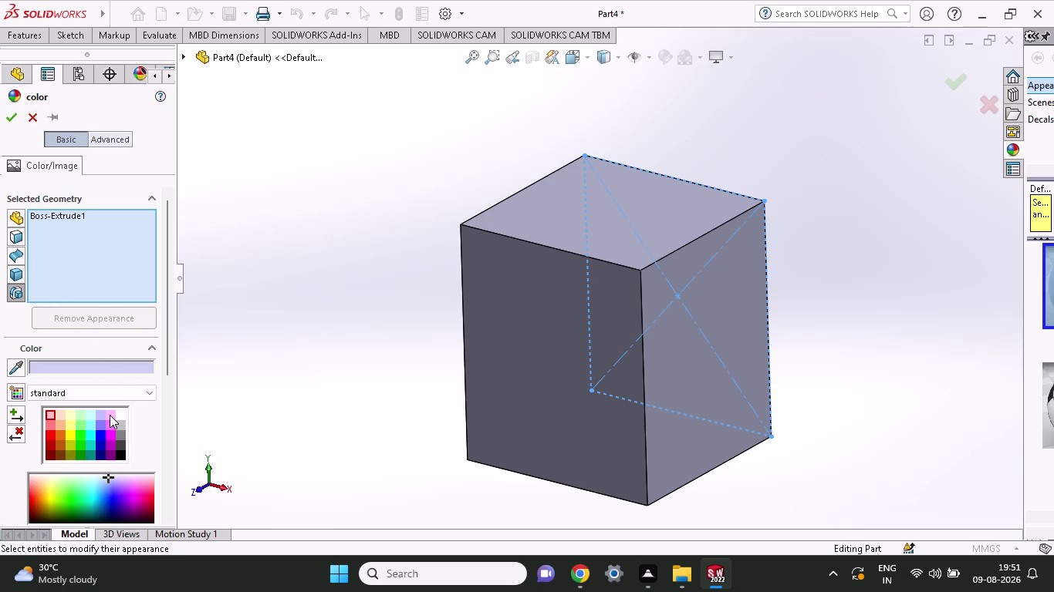
Keep the standard palette and try red, dark green, navy, maroon and violet on the block.
click(60, 391)
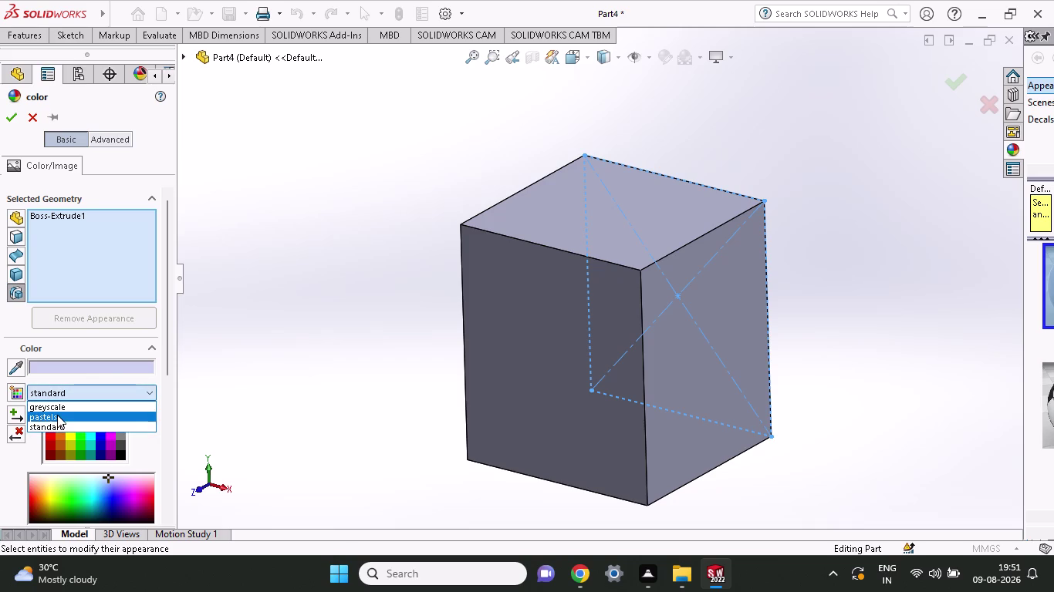
click(6, 469)
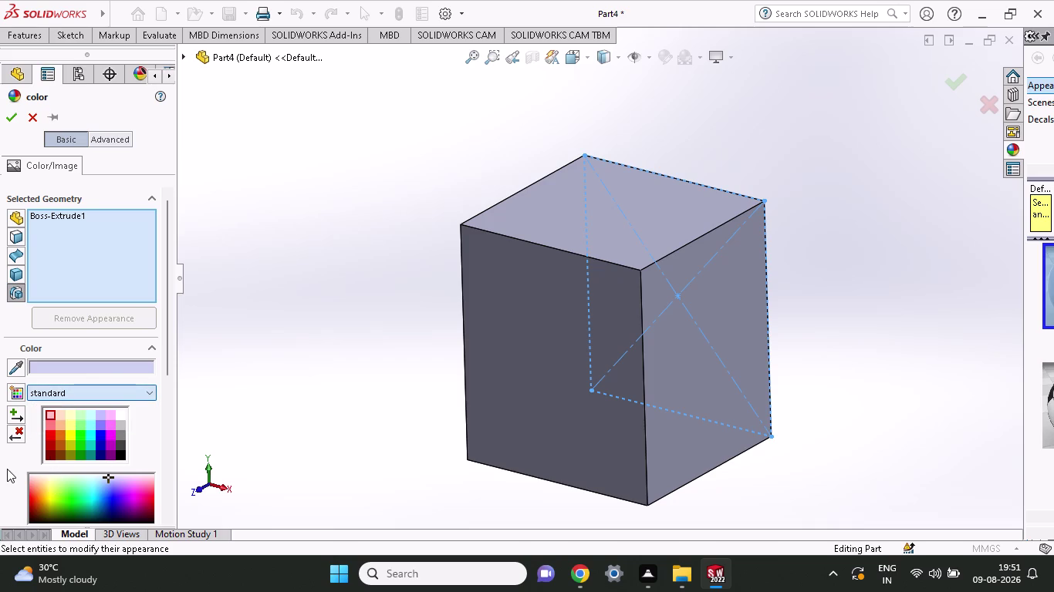
click(48, 436)
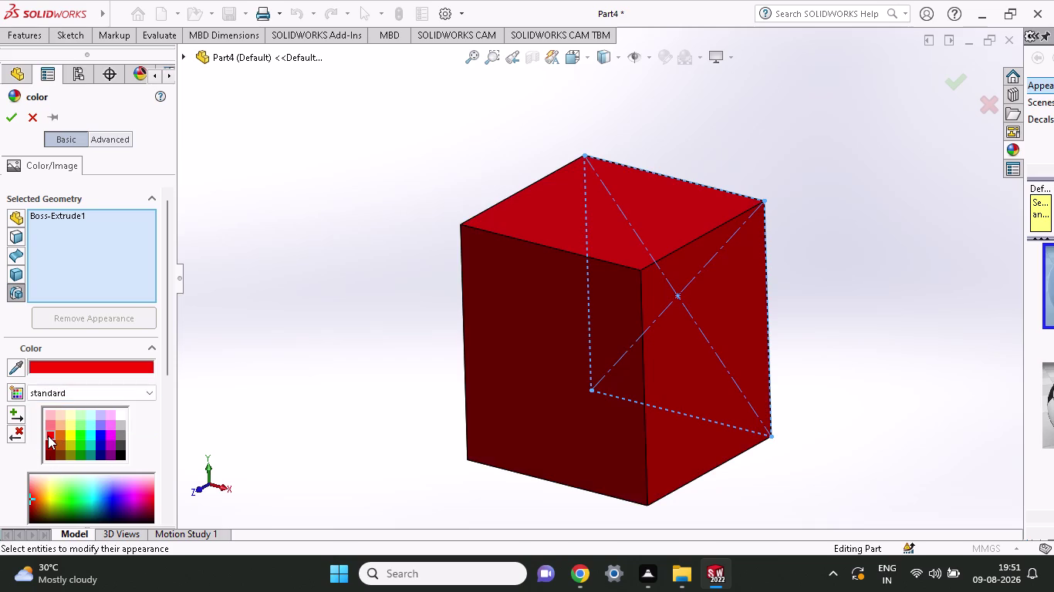
click(59, 517)
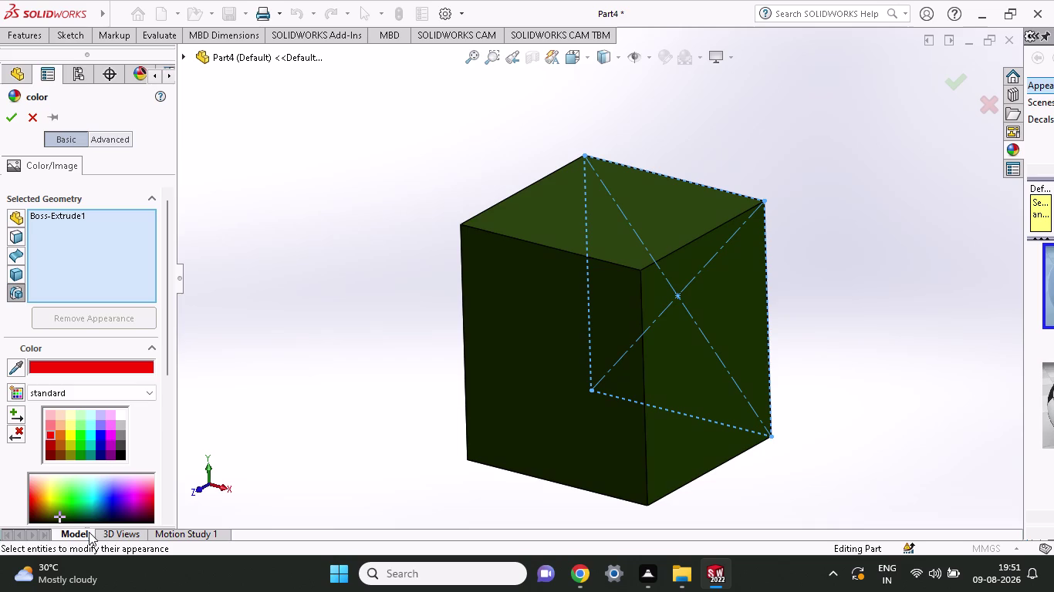
click(91, 517)
click(109, 520)
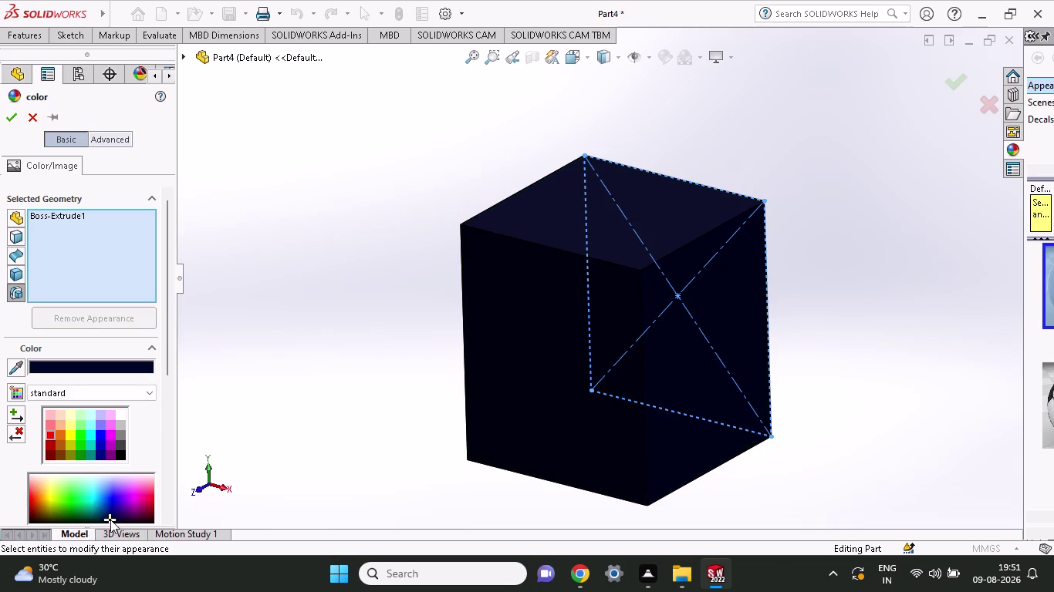
click(141, 517)
click(156, 518)
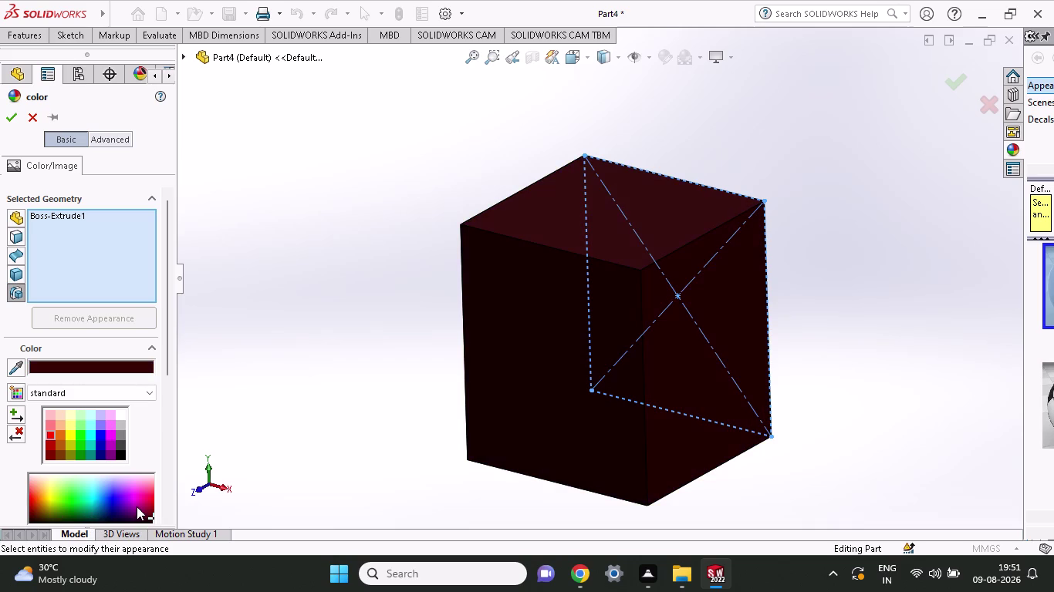
click(137, 507)
click(132, 496)
click(132, 481)
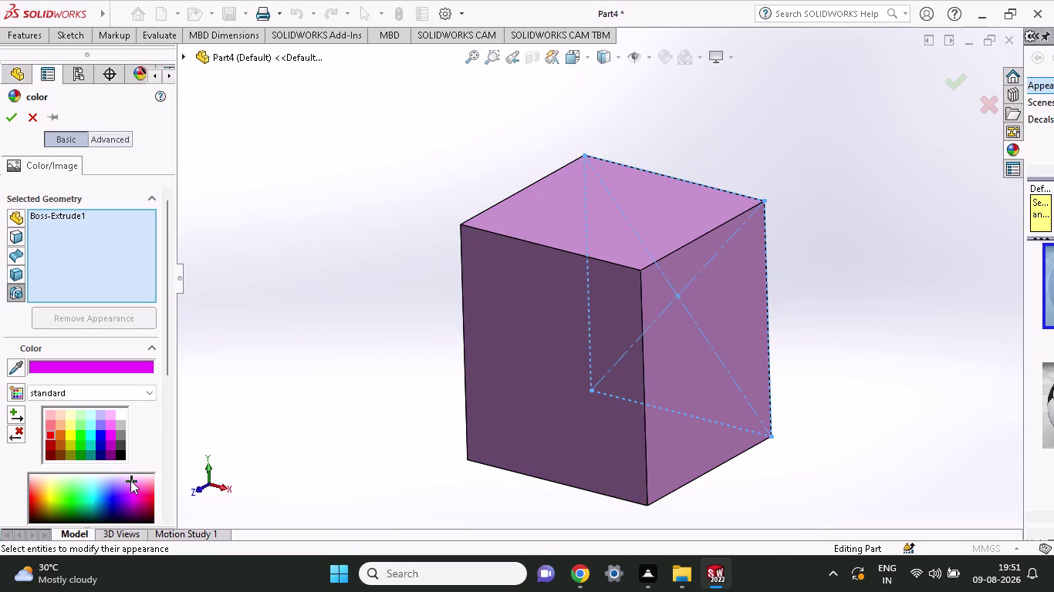
Try bright green, olive yellow, gold, orange and pale pink on the block.
click(90, 489)
click(88, 500)
click(62, 501)
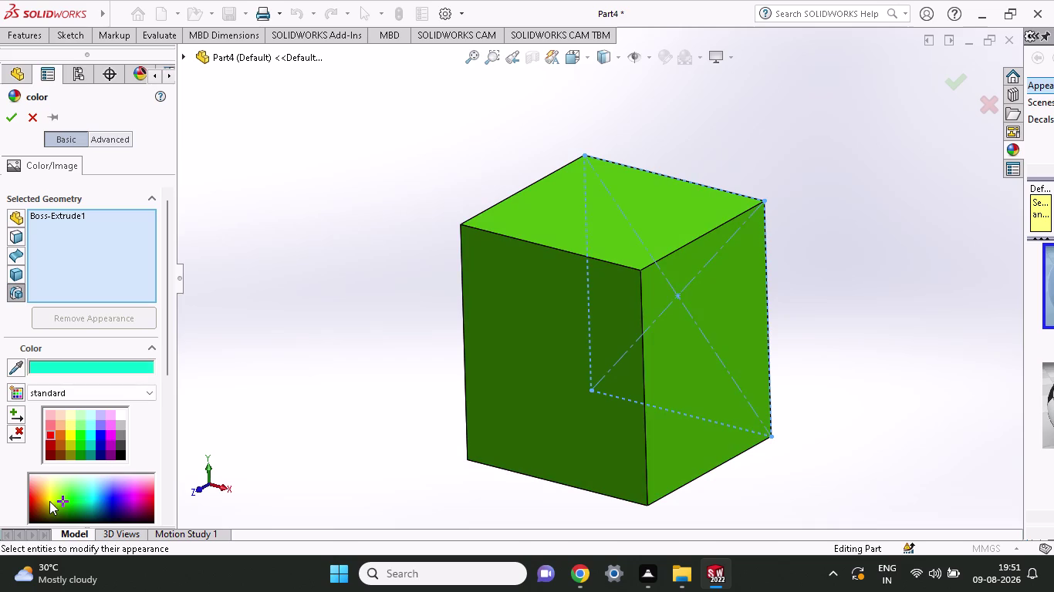
click(50, 501)
click(48, 513)
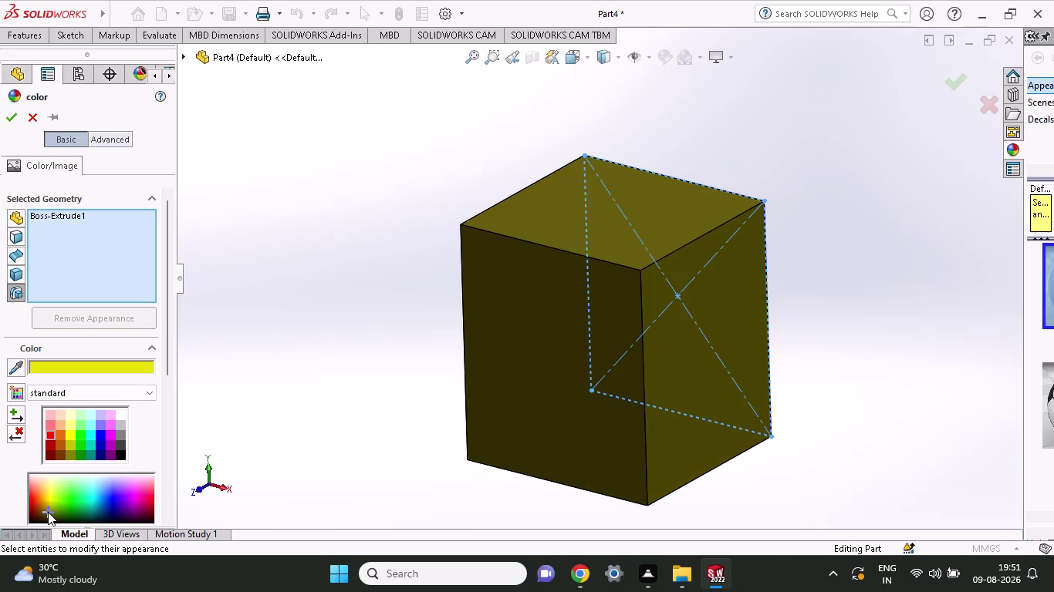
click(44, 500)
click(44, 495)
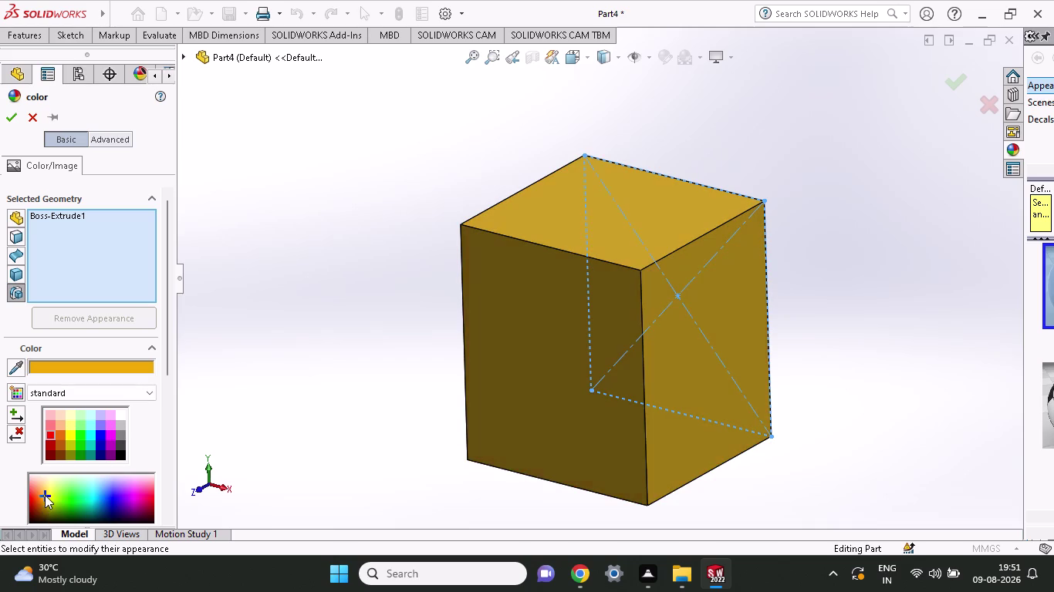
click(37, 495)
click(29, 484)
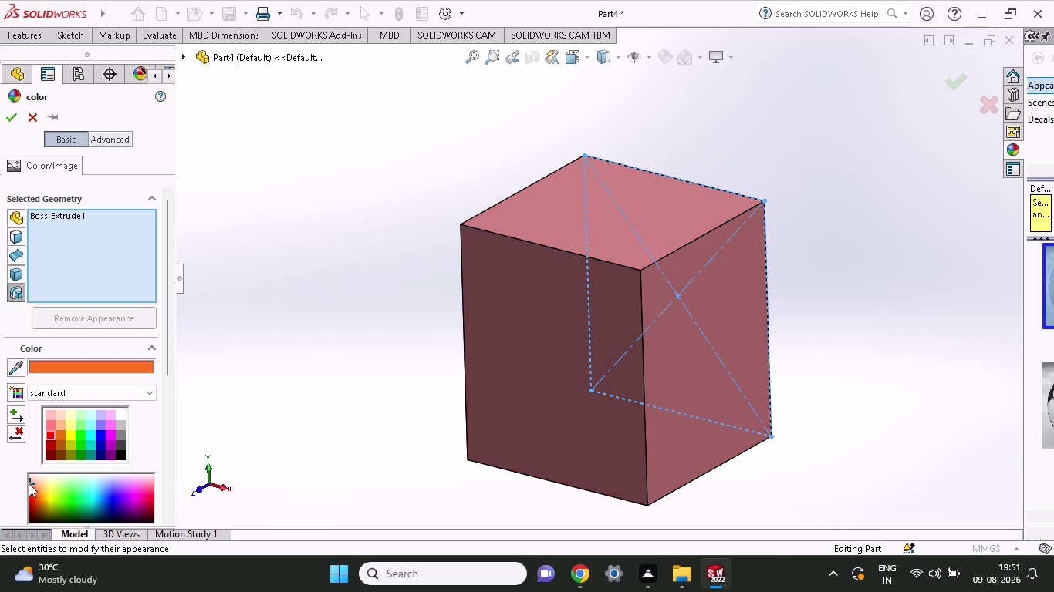
click(29, 474)
click(63, 478)
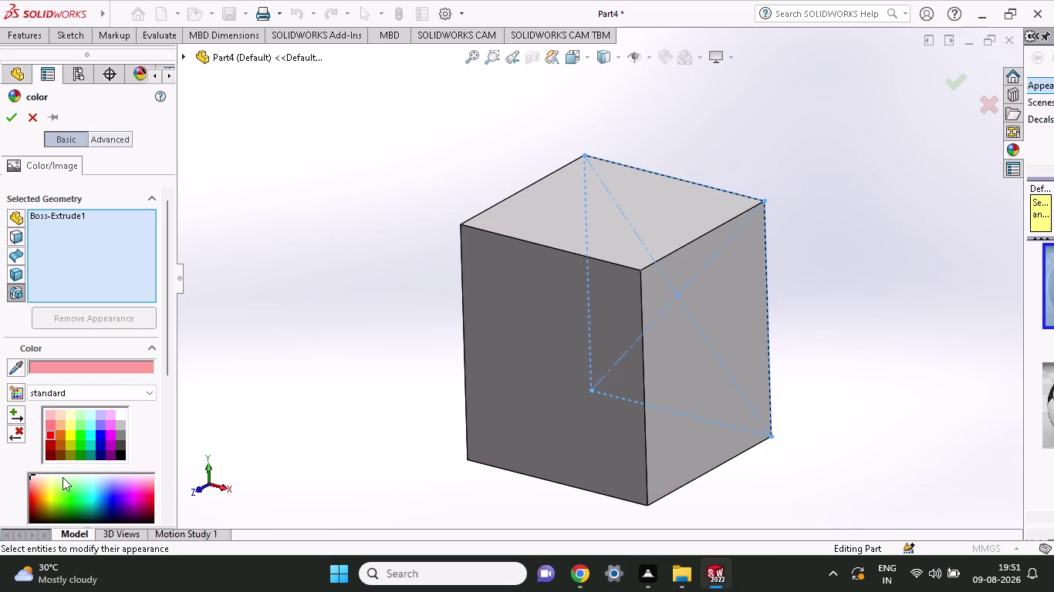
Try teal, blue-green, medium blue and deep blue, ending with magenta on the block.
click(73, 489)
click(87, 491)
click(87, 495)
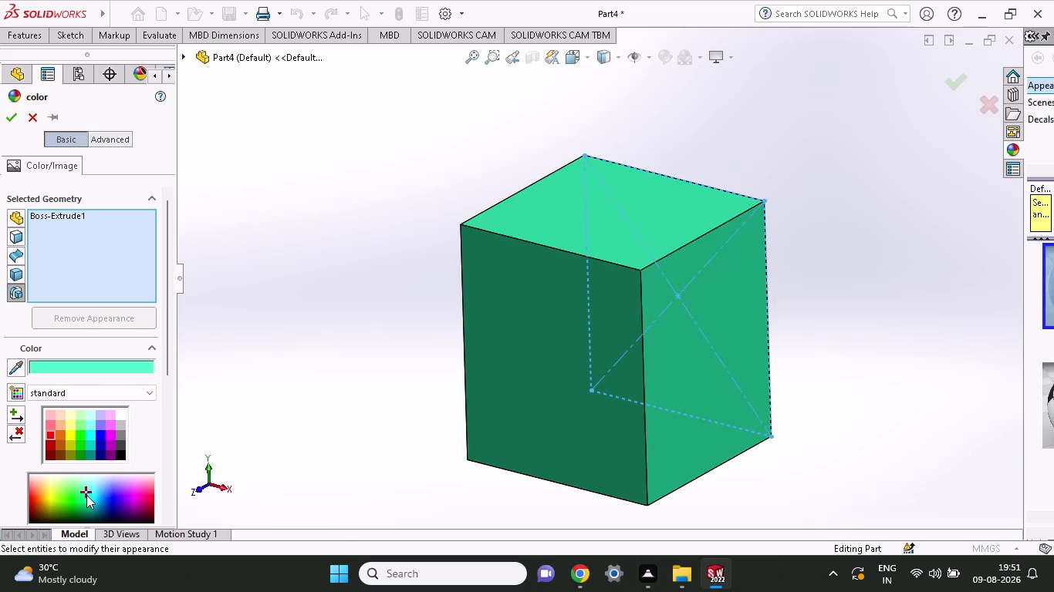
click(83, 500)
click(110, 504)
click(89, 491)
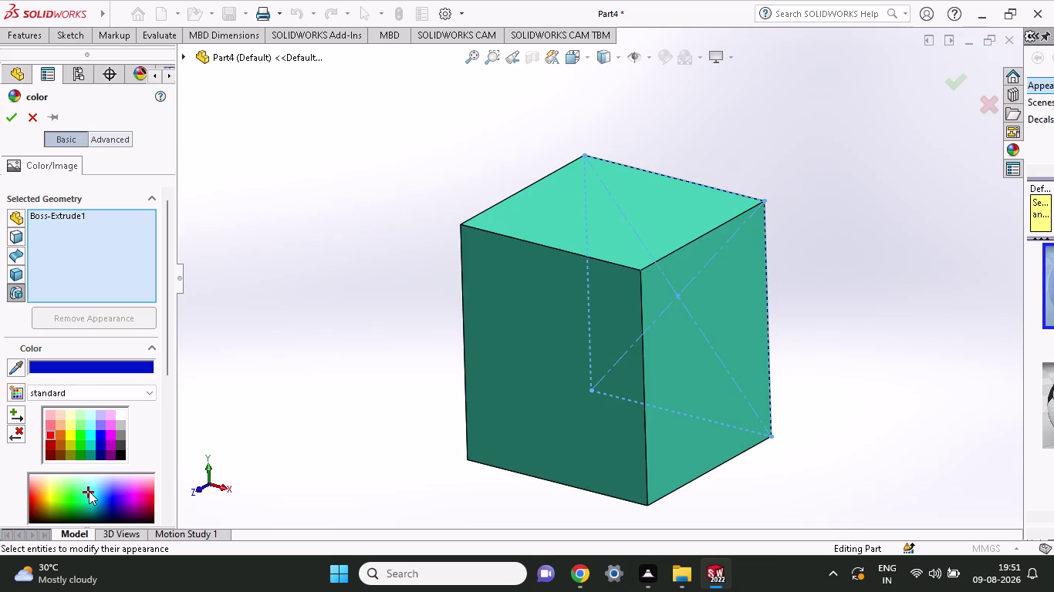
click(95, 494)
click(104, 497)
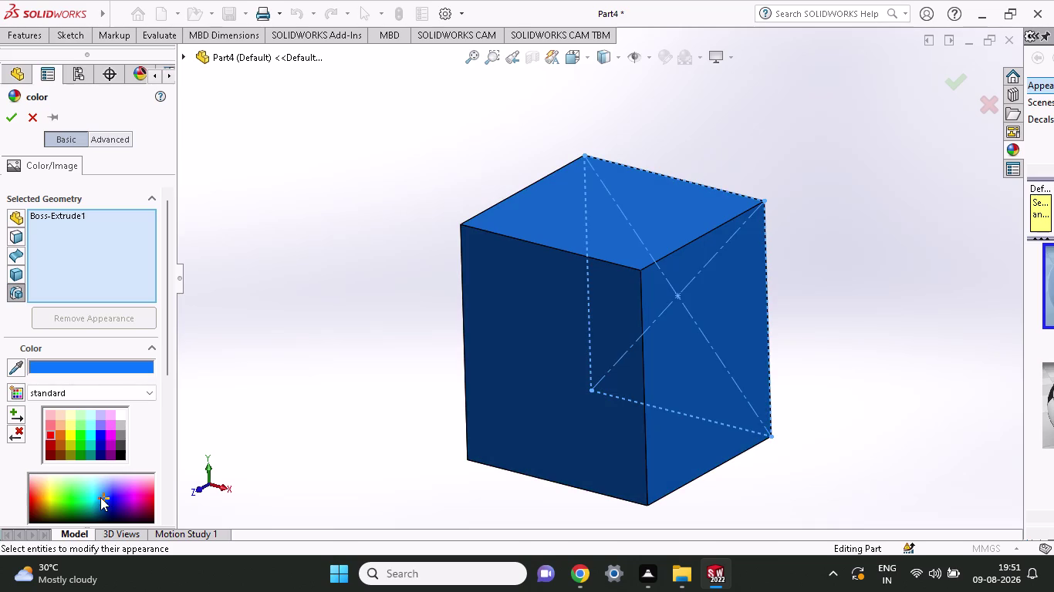
click(104, 498)
click(115, 498)
click(125, 499)
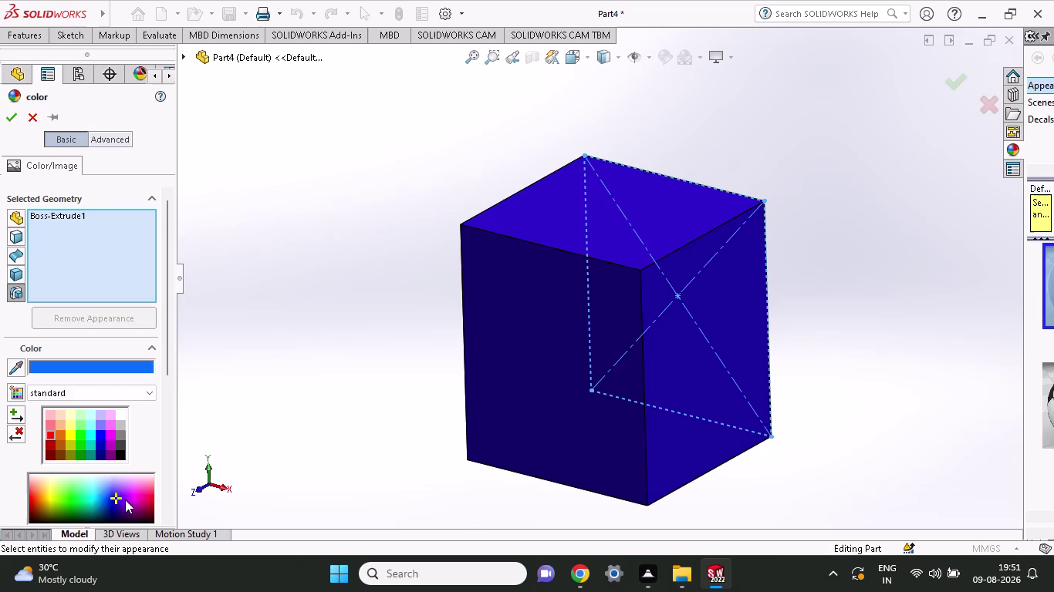
click(138, 499)
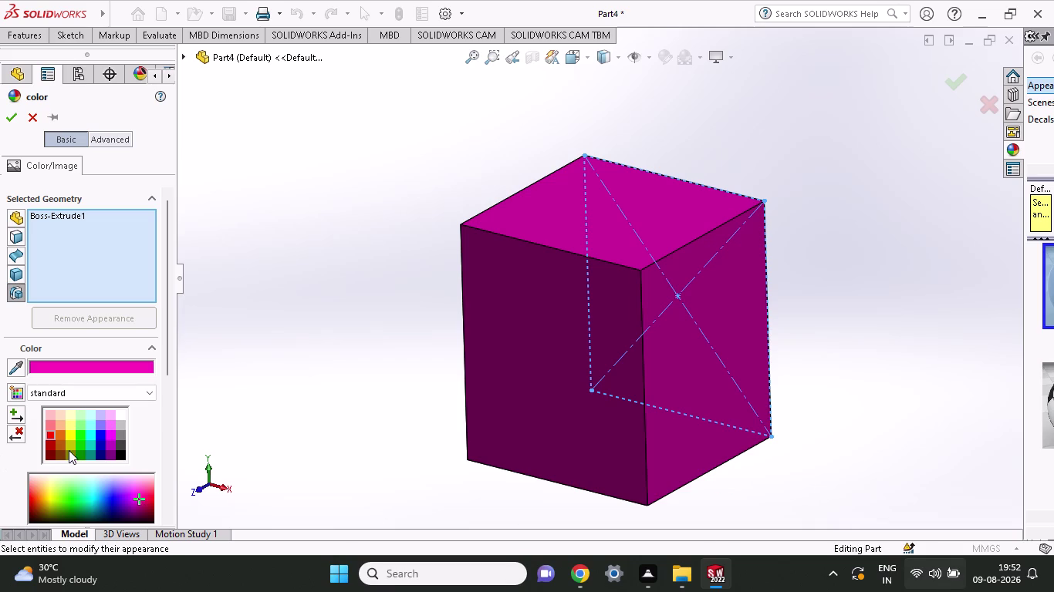
Try black, dark and light grey, blue, violet and purple on the block.
click(117, 453)
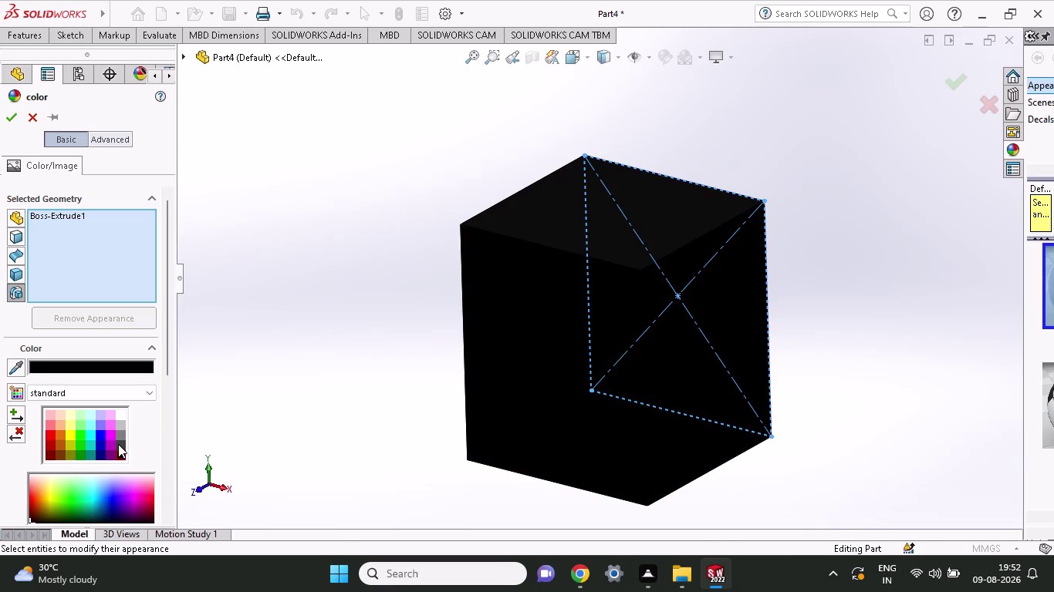
click(118, 444)
click(120, 432)
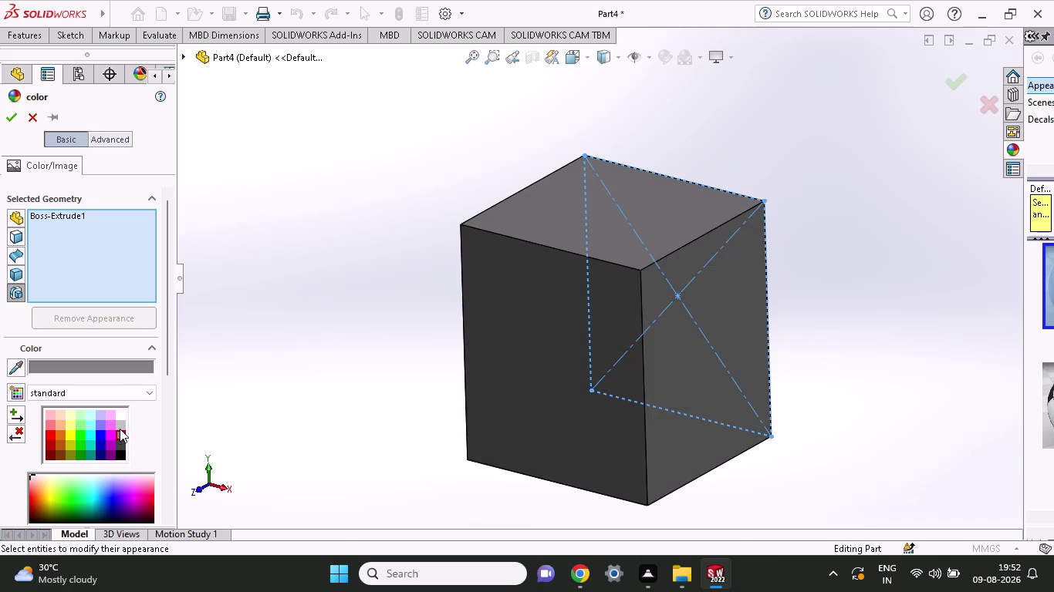
click(120, 428)
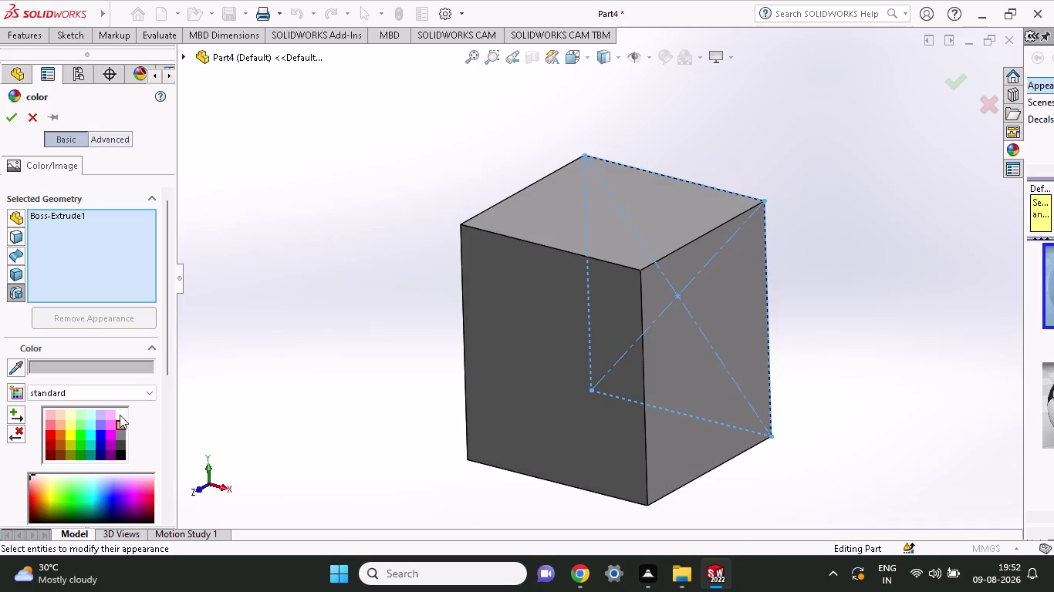
click(120, 415)
click(105, 438)
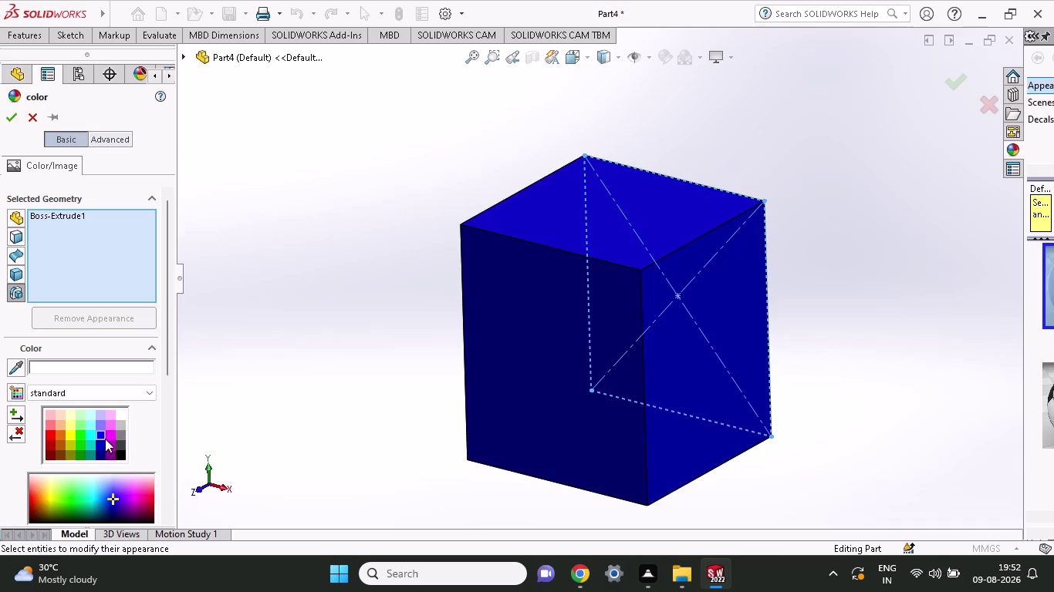
click(107, 437)
click(108, 429)
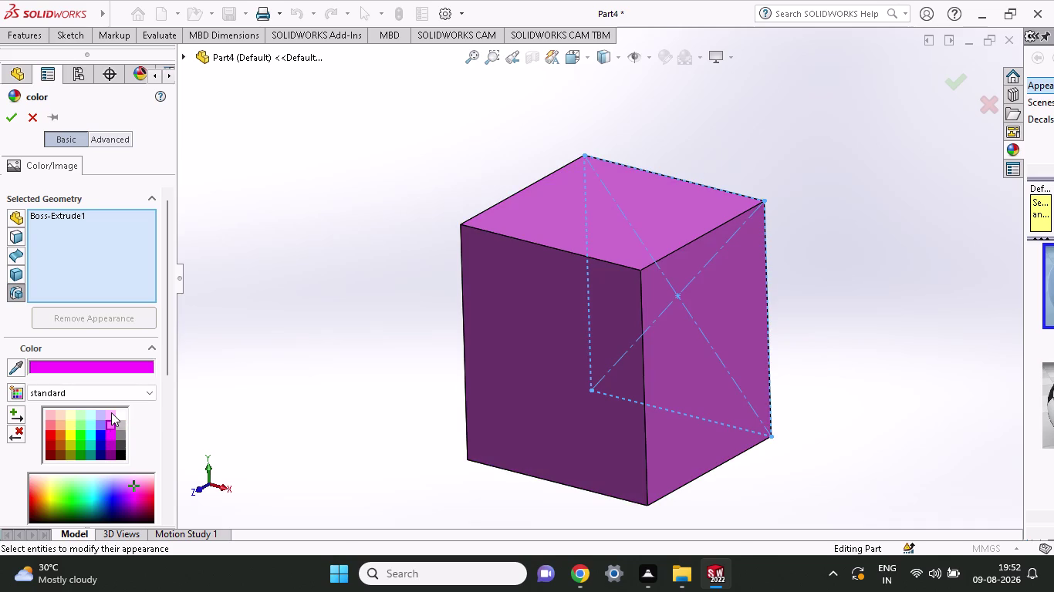
click(111, 412)
click(113, 454)
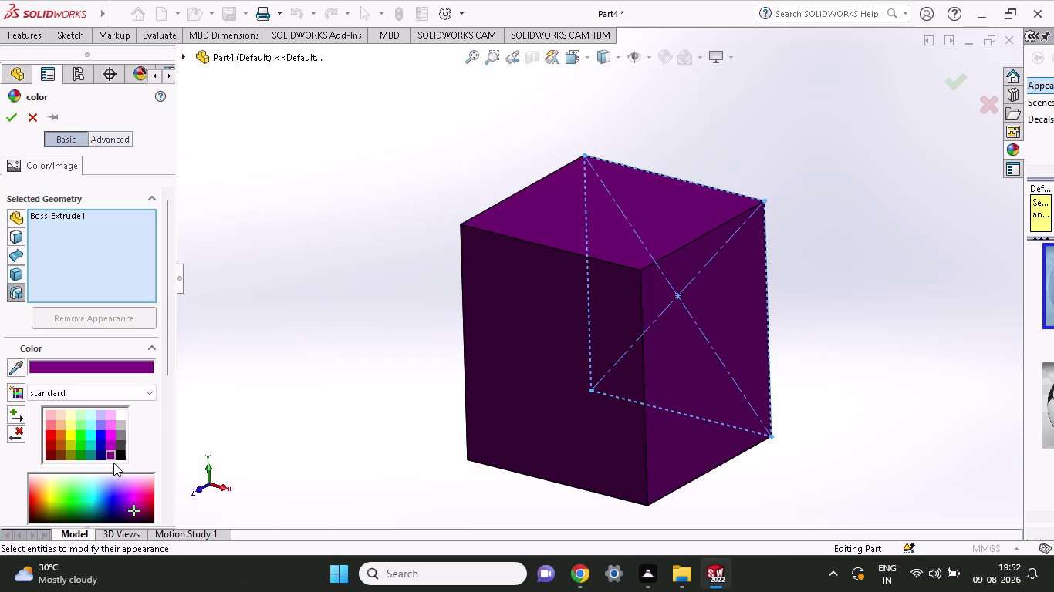
Try teal, olive, yellow-green, pale yellow, orange-brown and brown on the block.
click(94, 456)
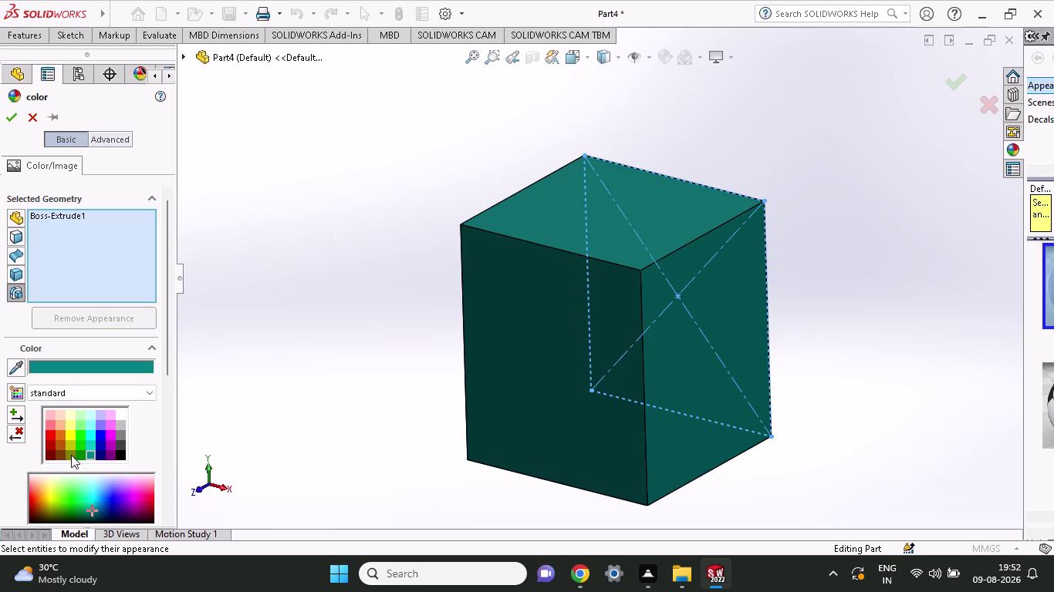
click(71, 456)
click(69, 444)
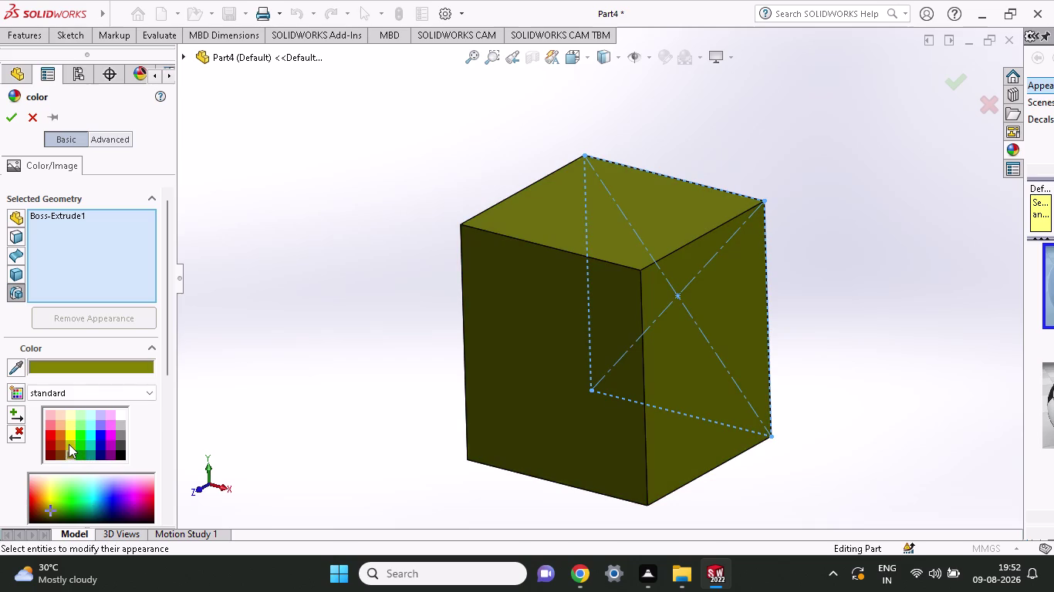
click(69, 440)
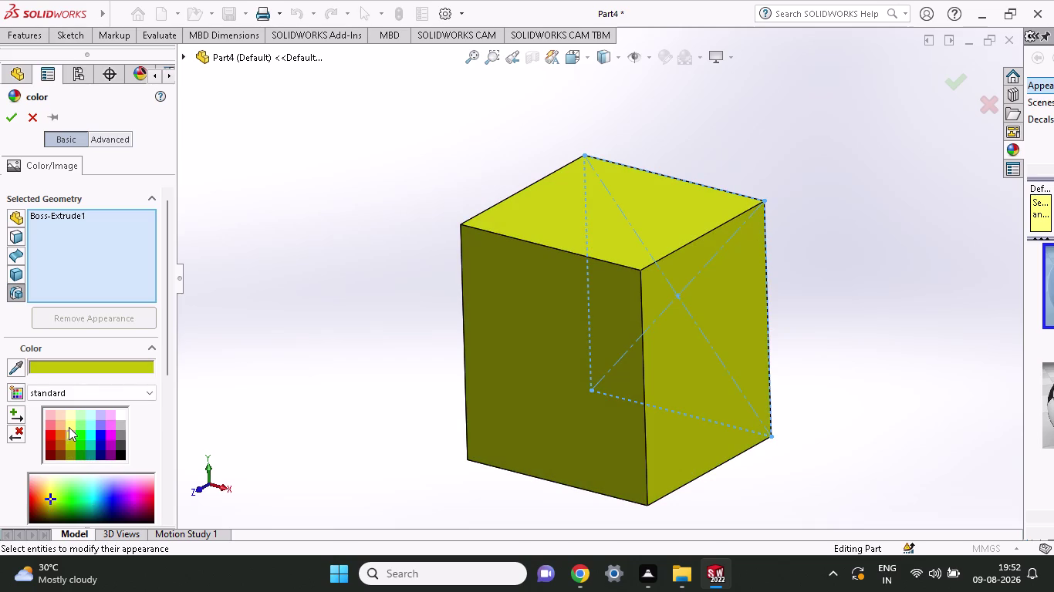
click(69, 427)
click(68, 416)
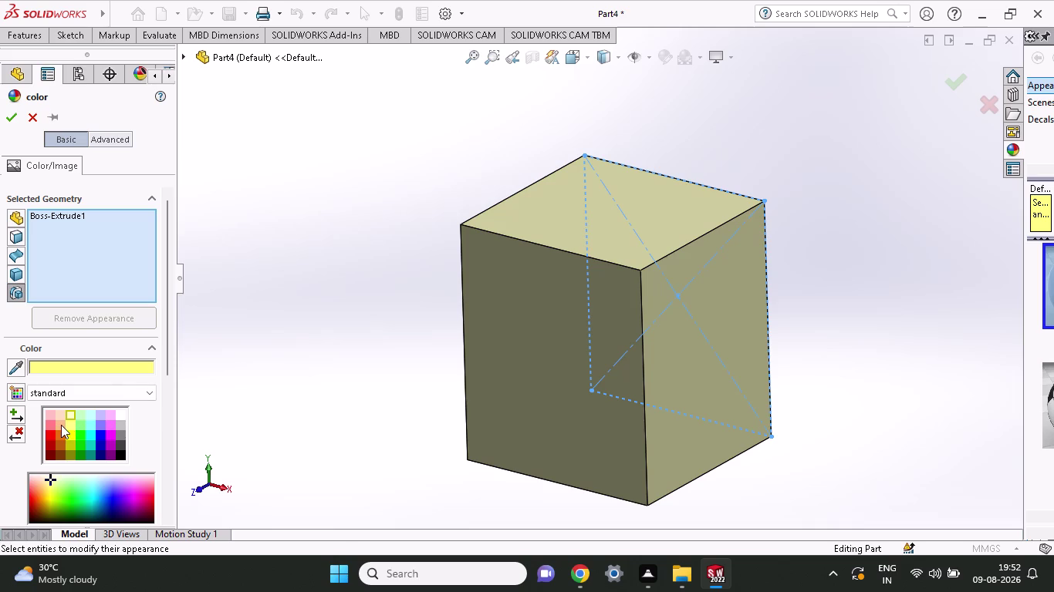
click(61, 425)
click(61, 432)
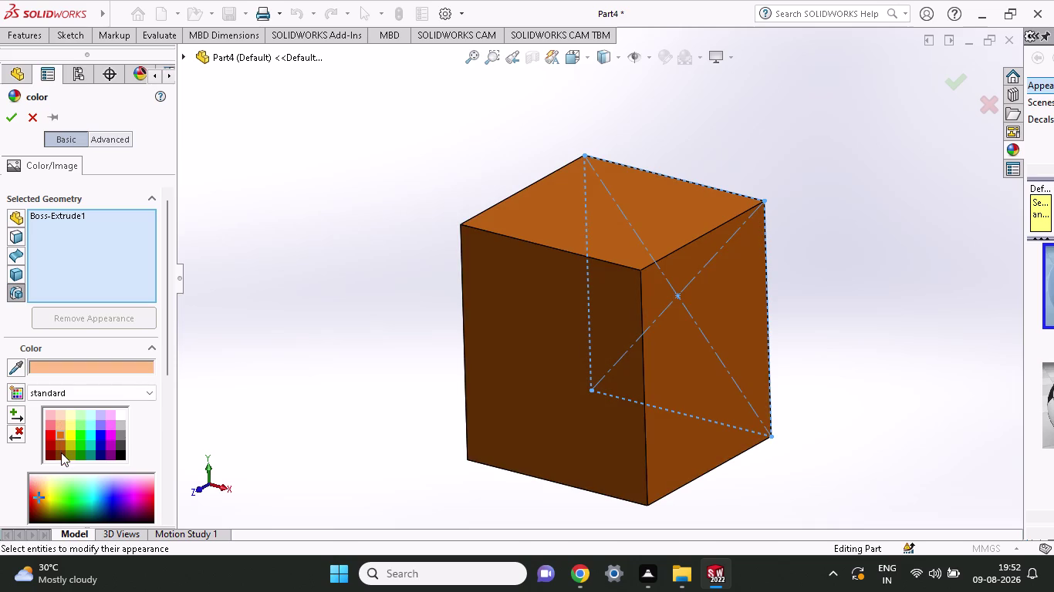
click(61, 453)
click(61, 448)
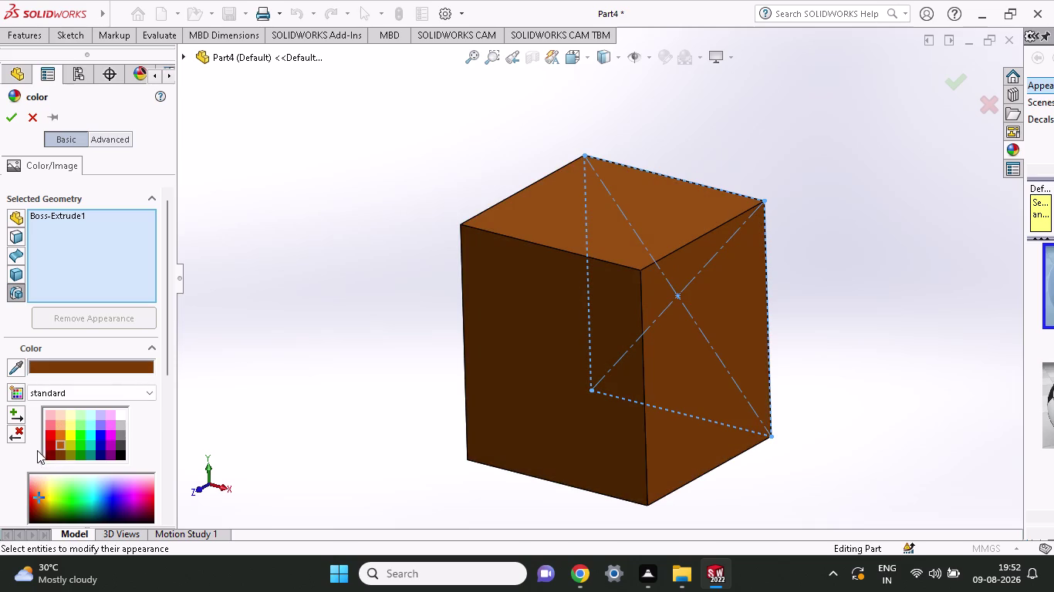
Compare dark red, then settle on bright red and confirm the colour.
click(47, 452)
click(47, 443)
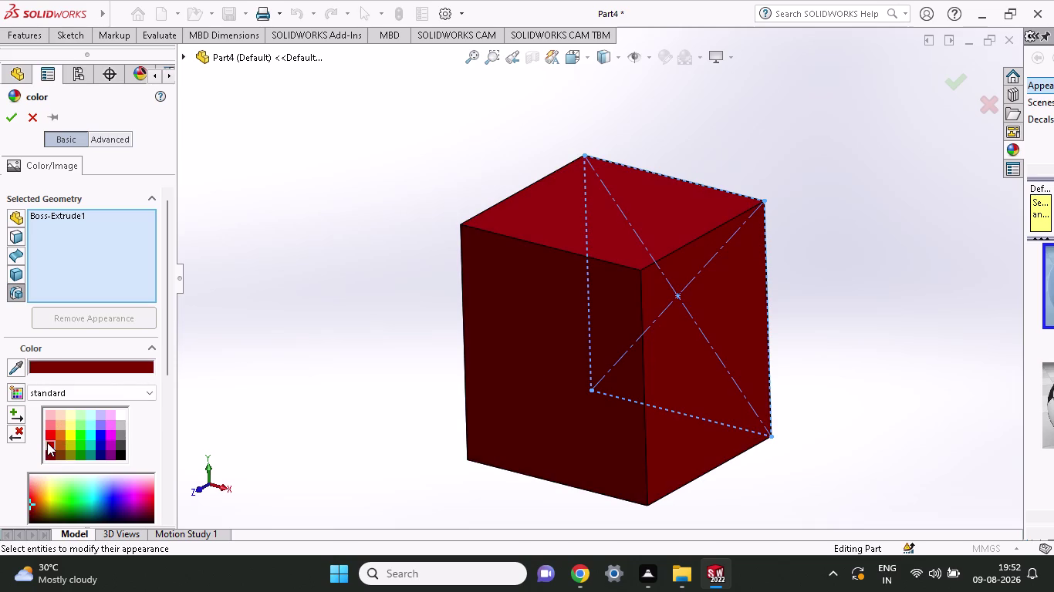
click(47, 438)
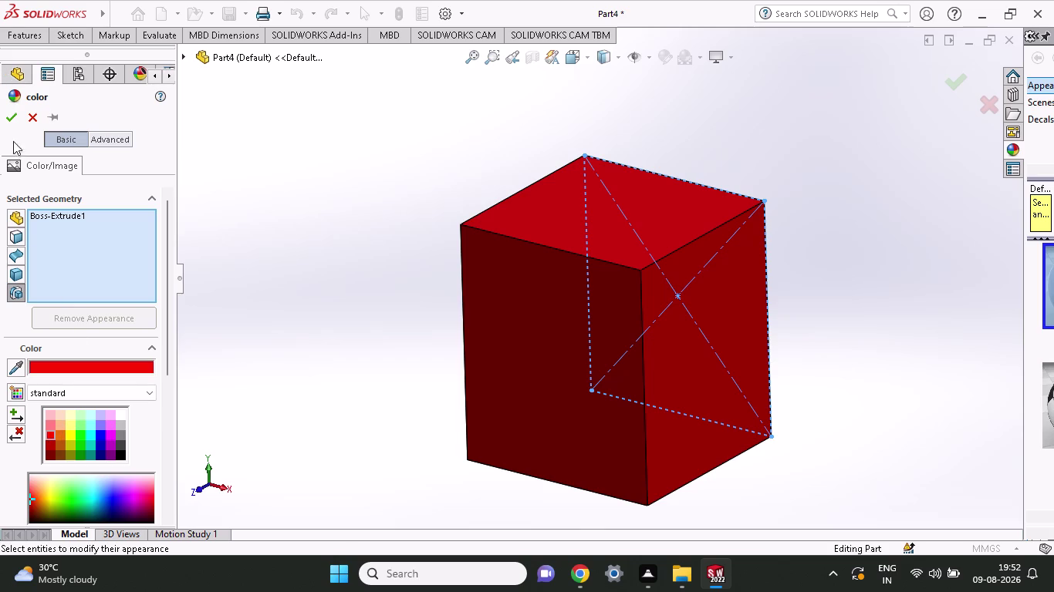
click(7, 118)
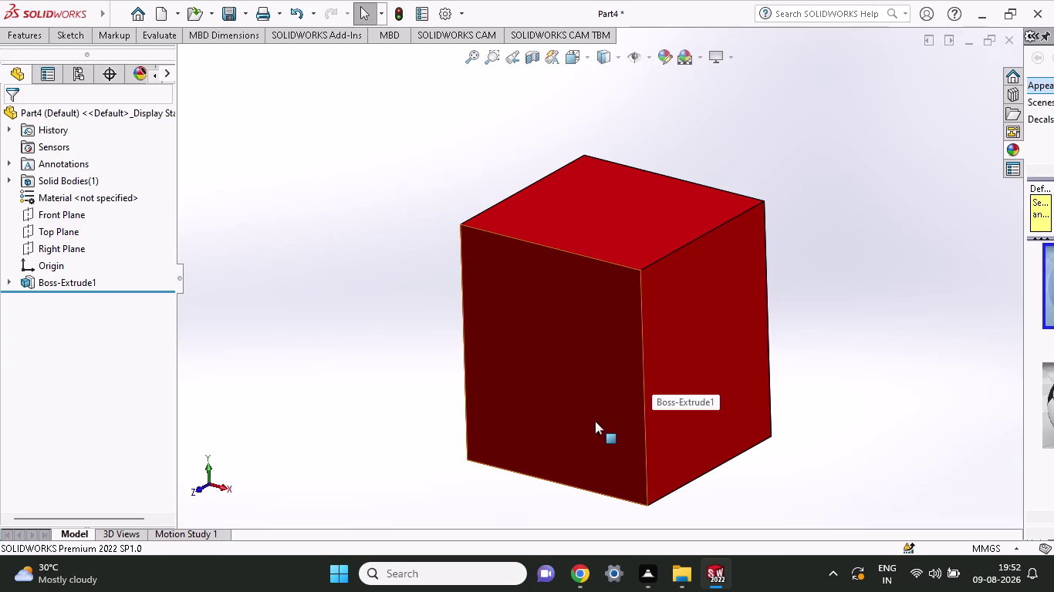
Open Sketch2 on Boss-Extrude1's front face, viewed normal to the face.
click(589, 380)
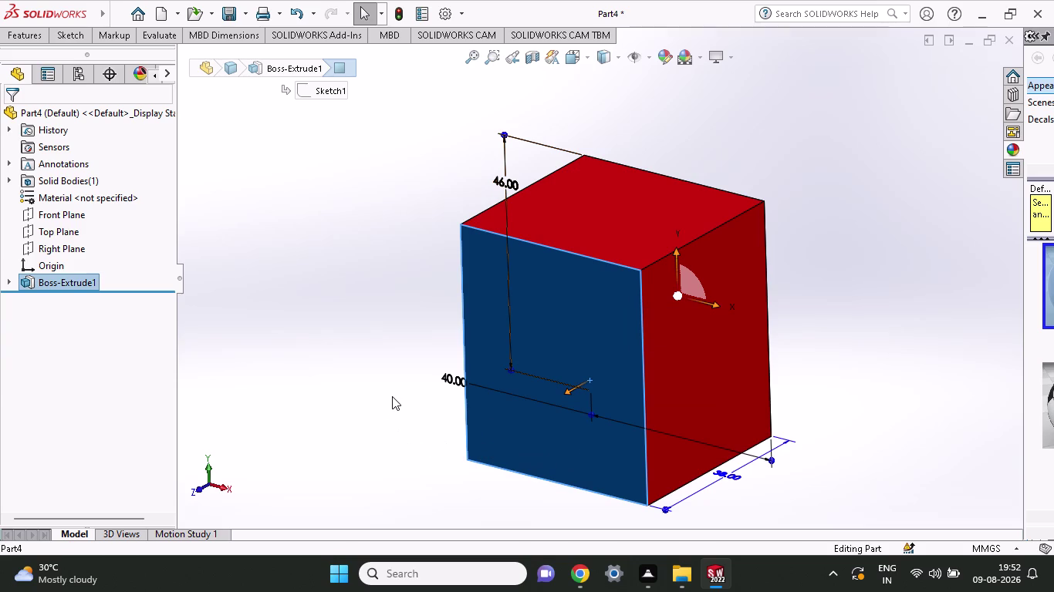
right_click(571, 314)
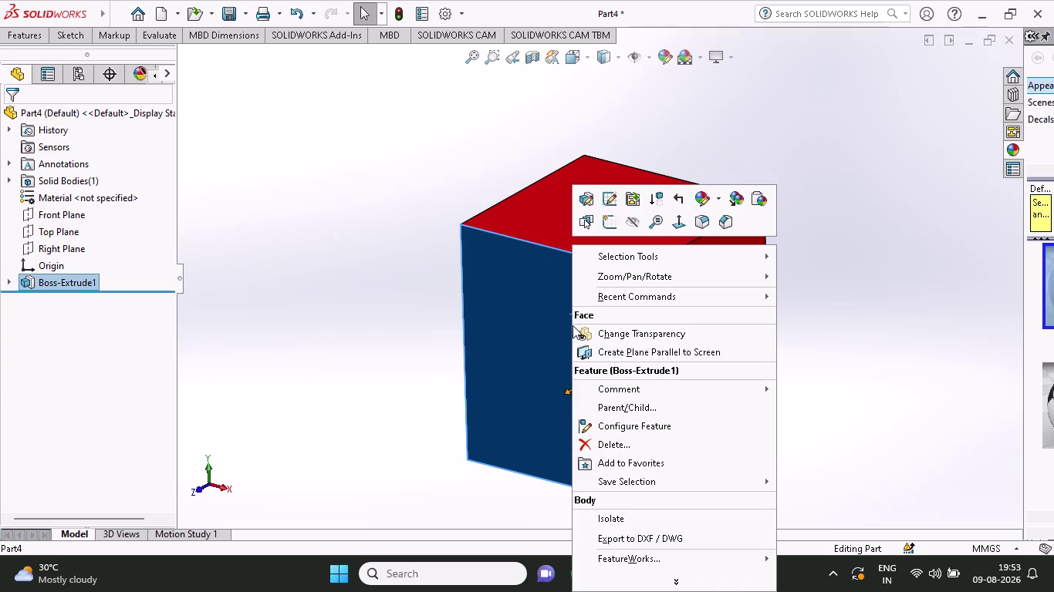
click(604, 224)
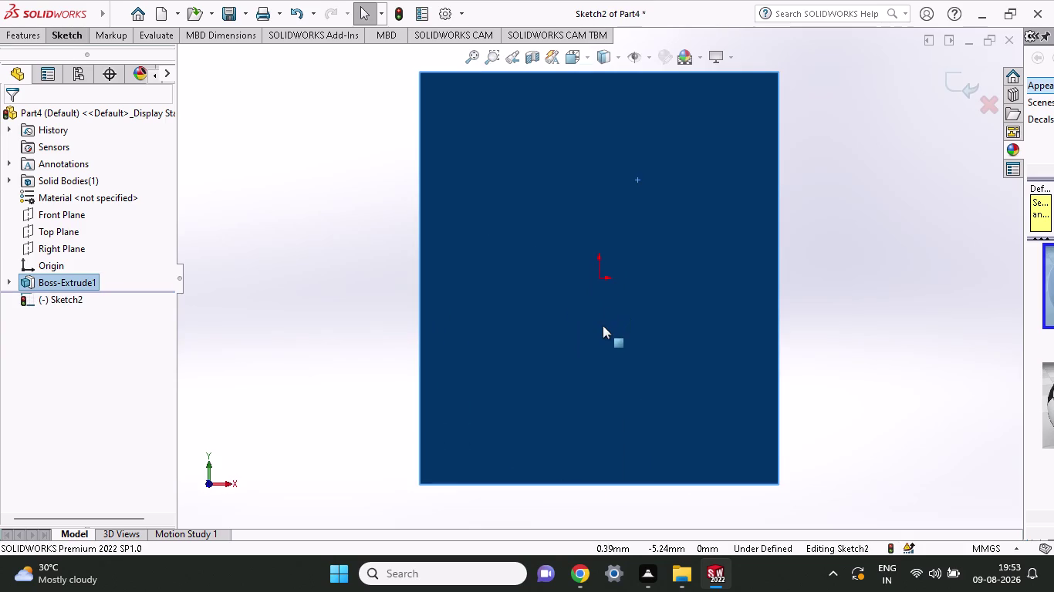
Activate the Line tool from the Sketch tab for Sketch2.
scroll(up, 3)
scroll(down, 3)
scroll(up, 3)
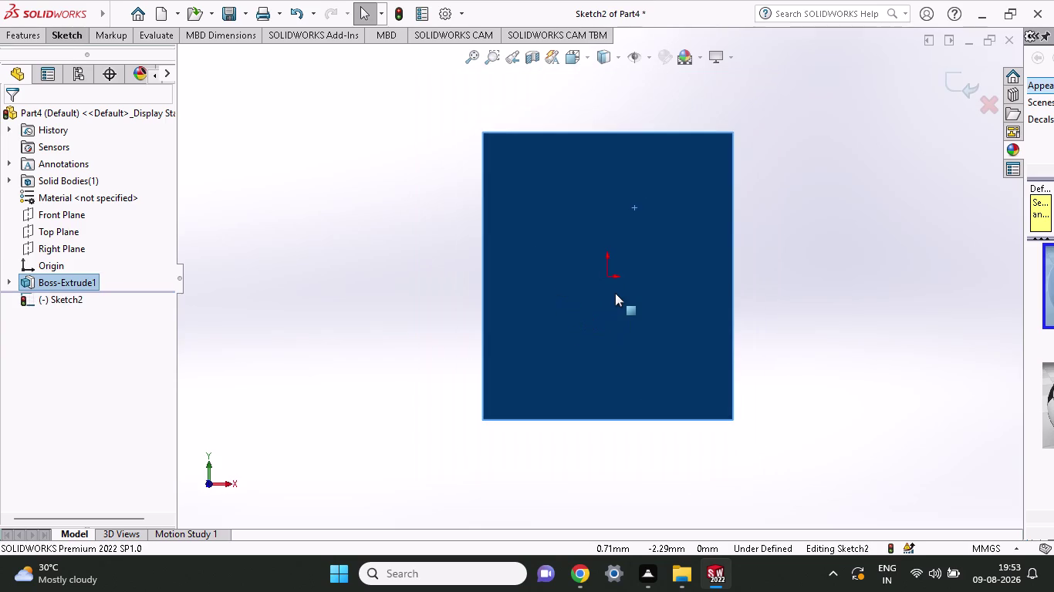
scroll(down, 3)
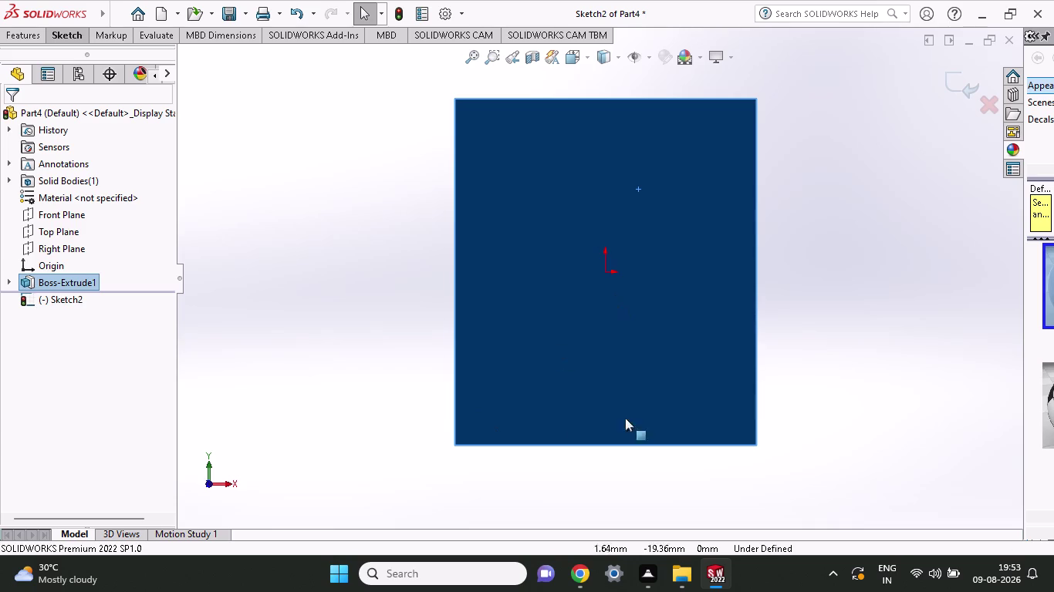
click(72, 31)
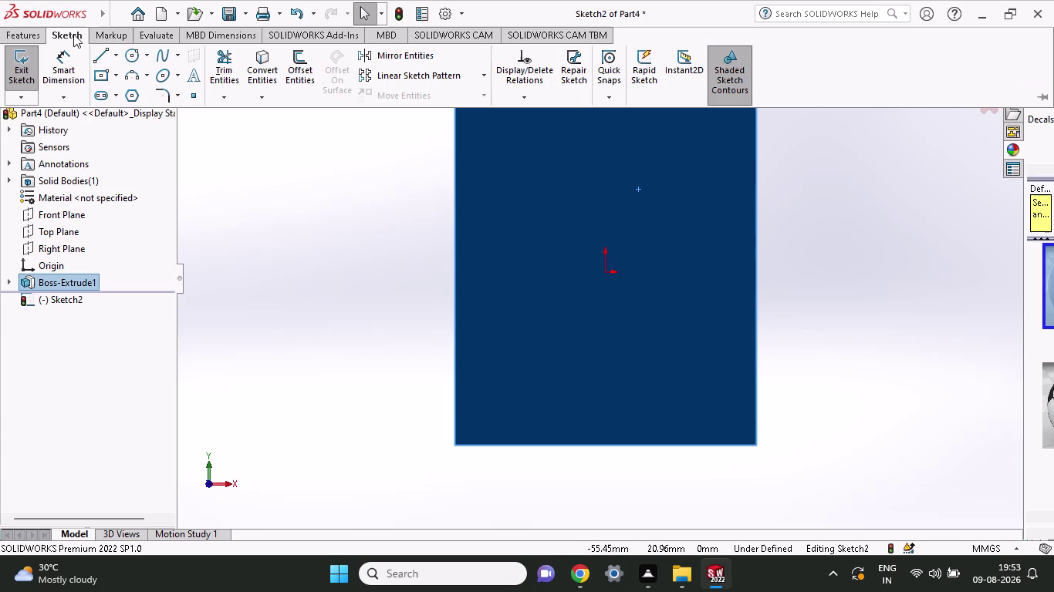
click(103, 57)
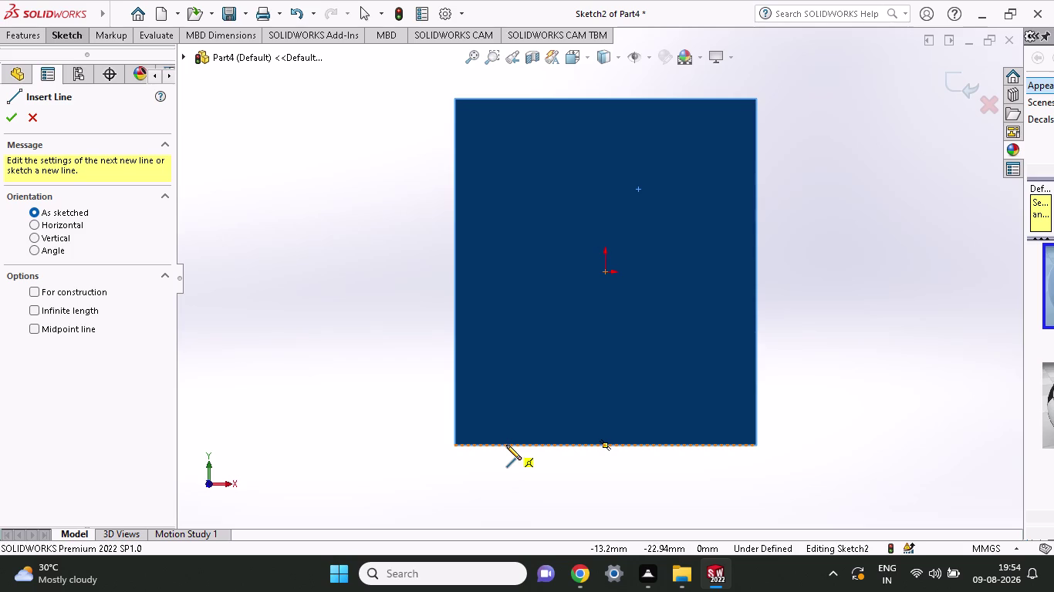
Draw line segments along the face's bottom edge, marking two points.
click(506, 445)
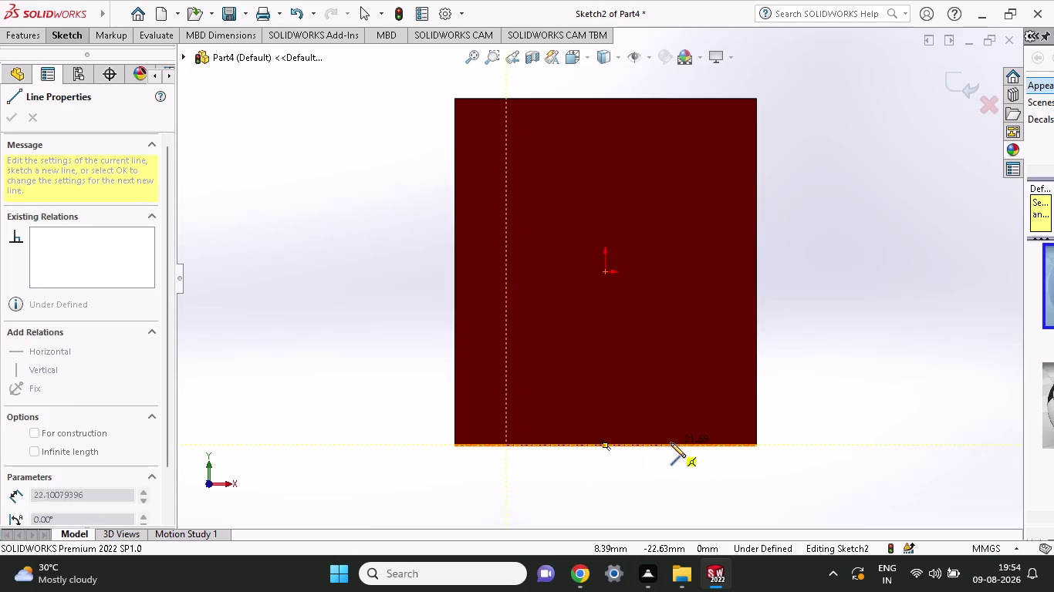
click(698, 445)
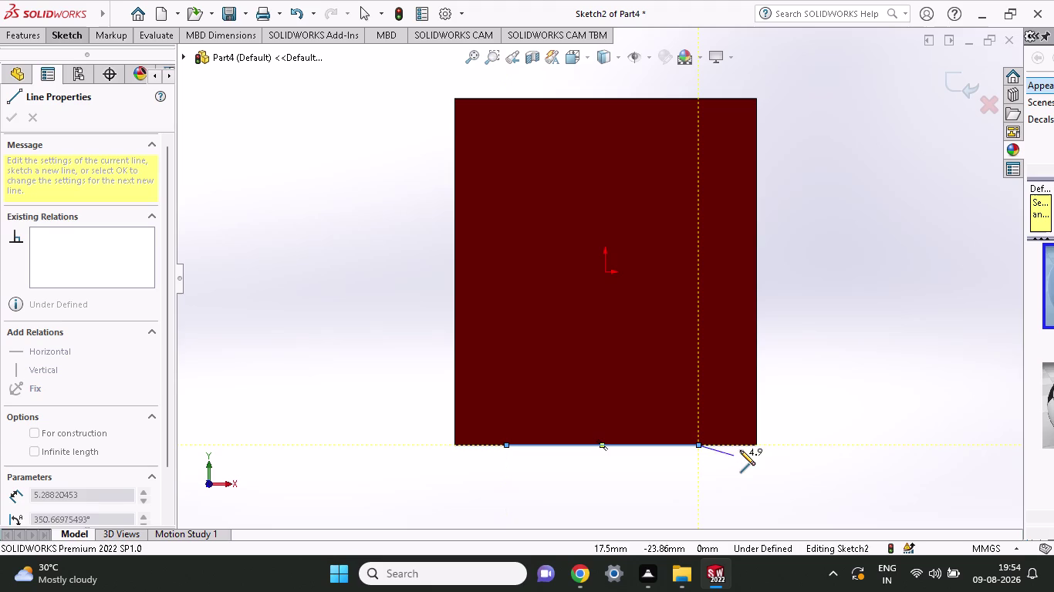
click(756, 444)
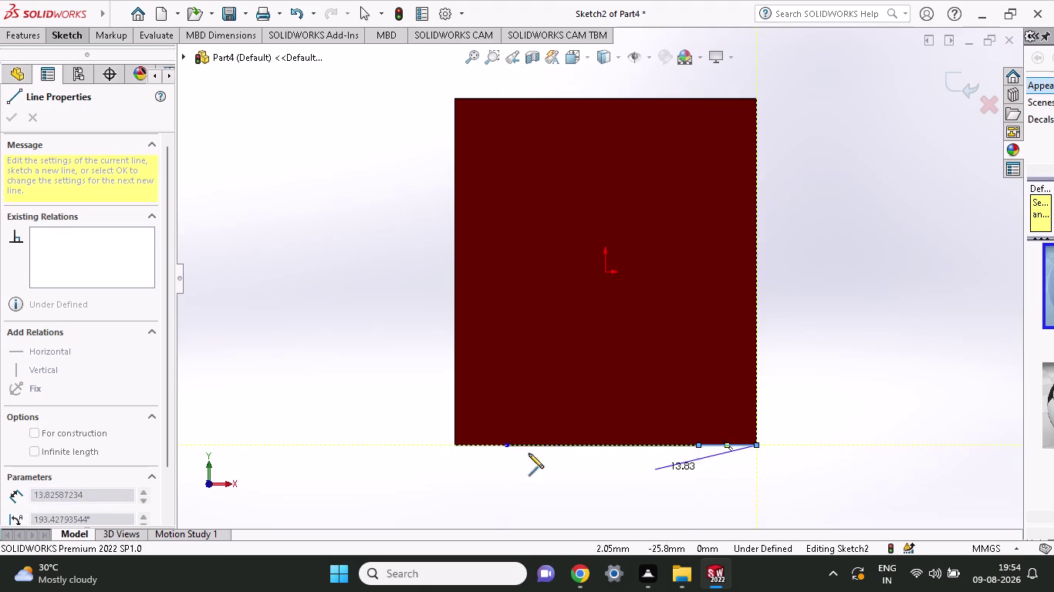
click(74, 26)
click(73, 38)
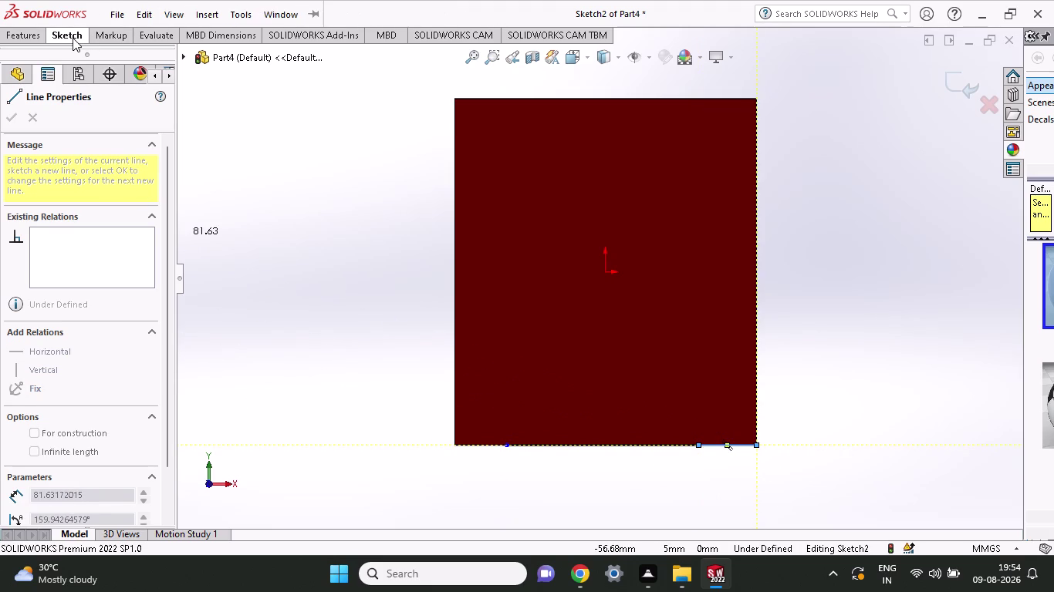
click(71, 74)
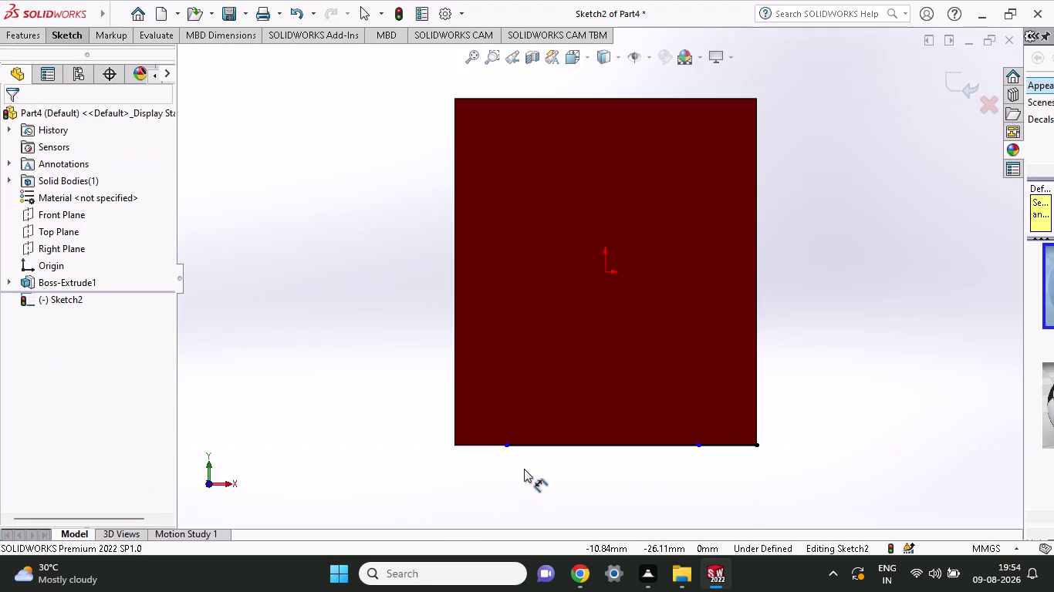
Dimension the left corner to the first point, entering 40-24, then changing it to 8 mm.
click(453, 446)
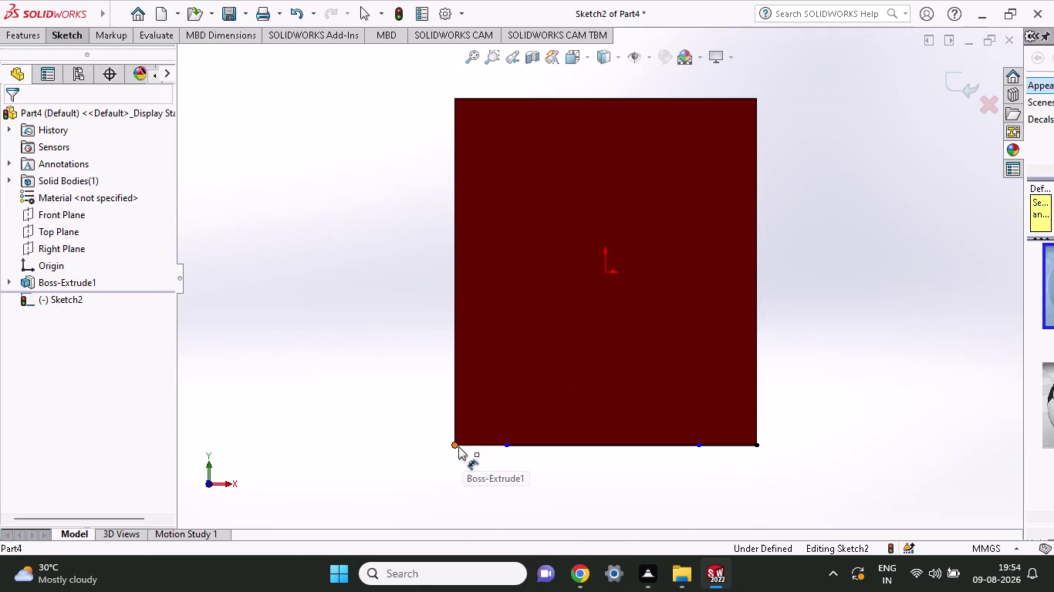
click(506, 447)
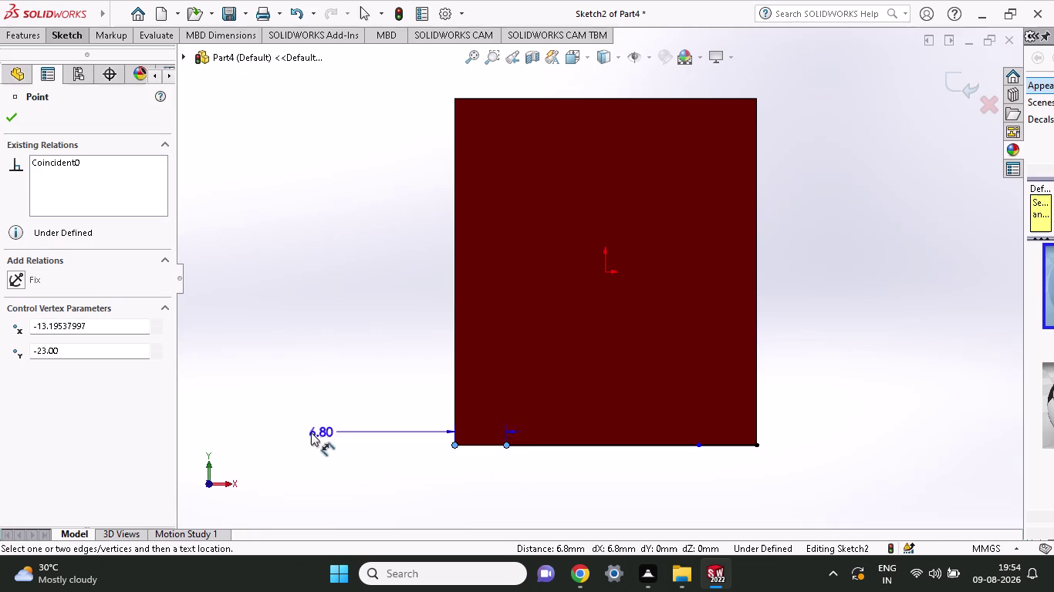
click(316, 478)
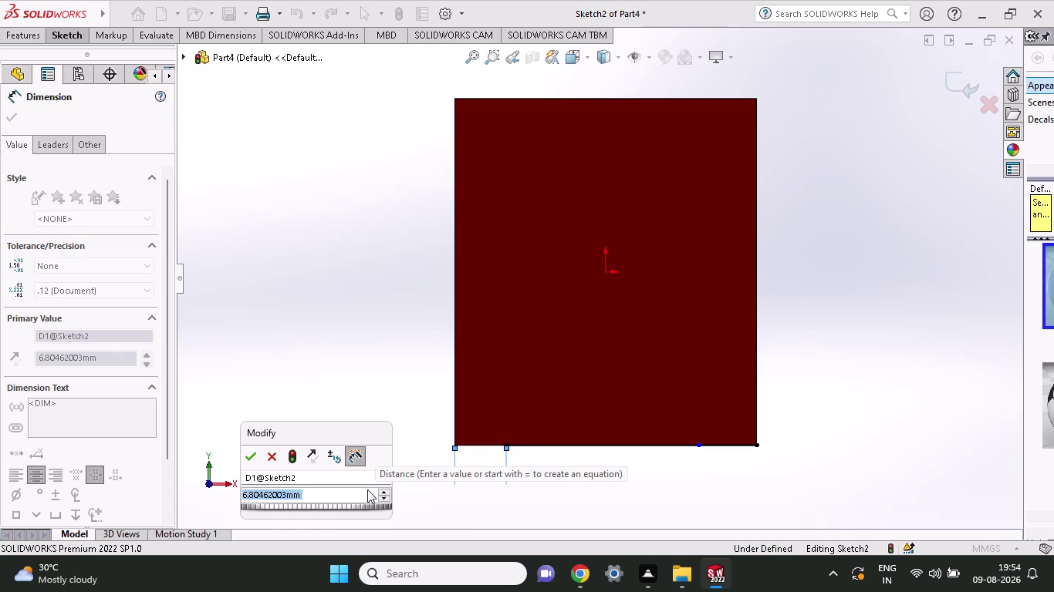
text(4)
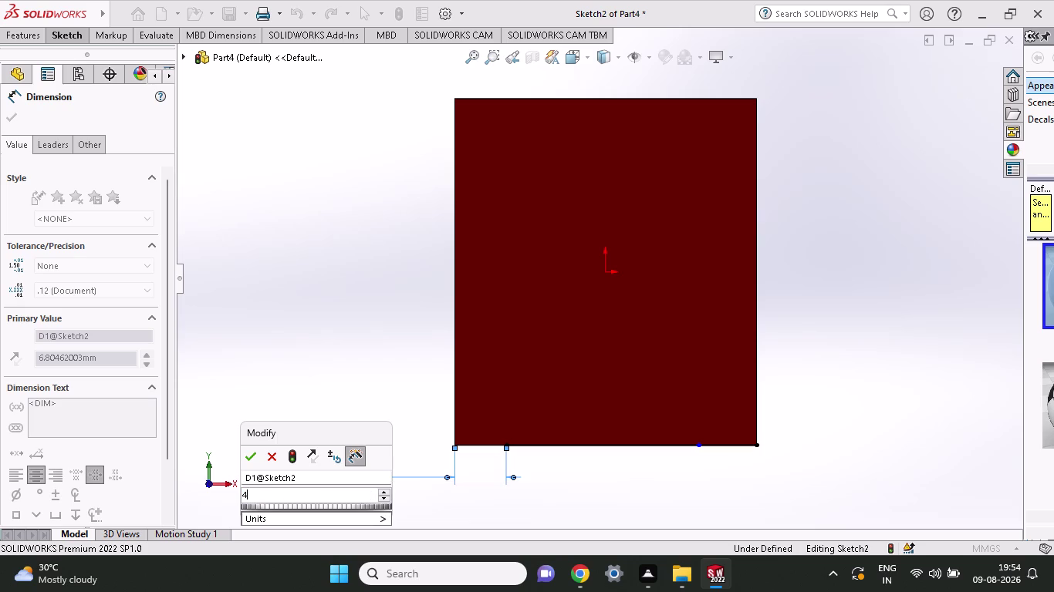
text(0)
key(minus)
text(24)
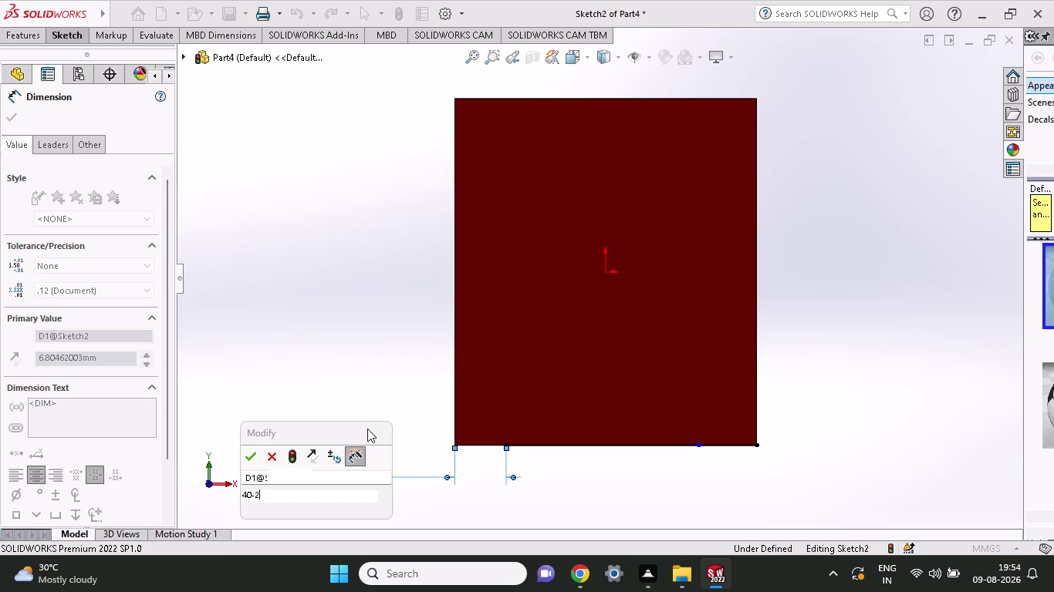
key(Return)
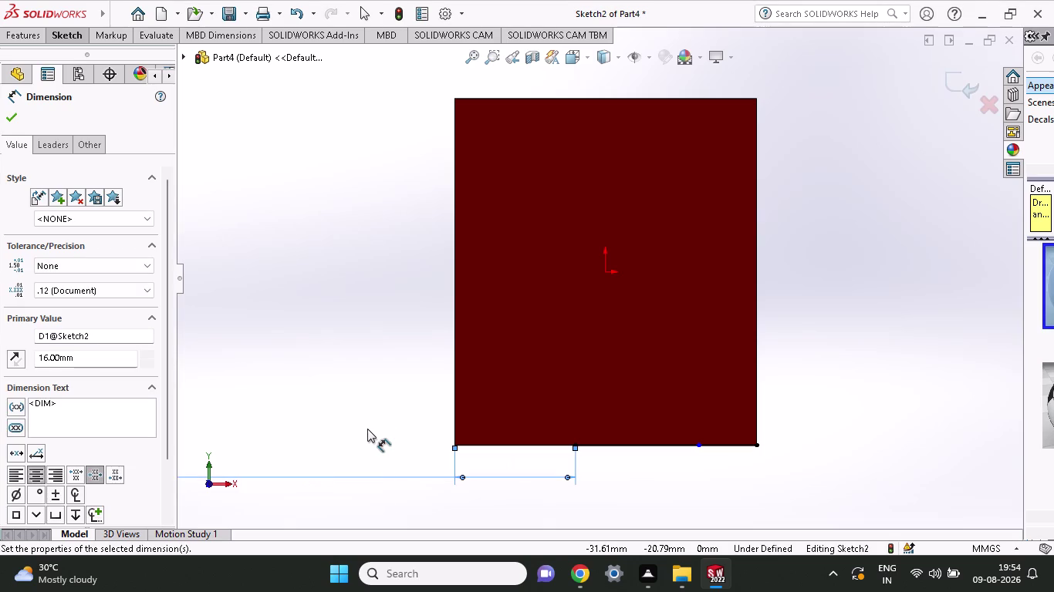
scroll(up, 3)
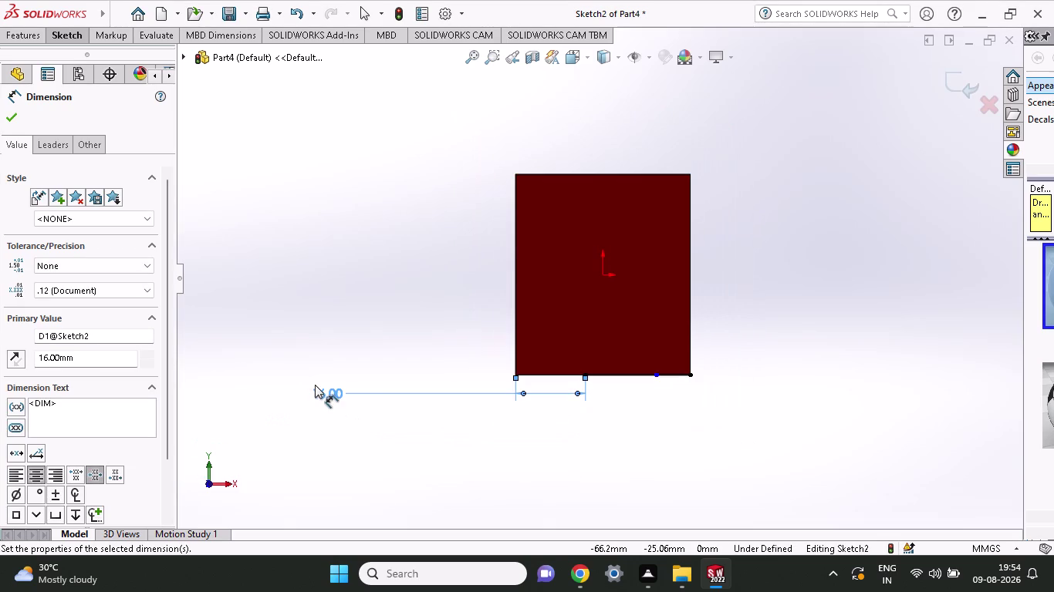
double_click(319, 394)
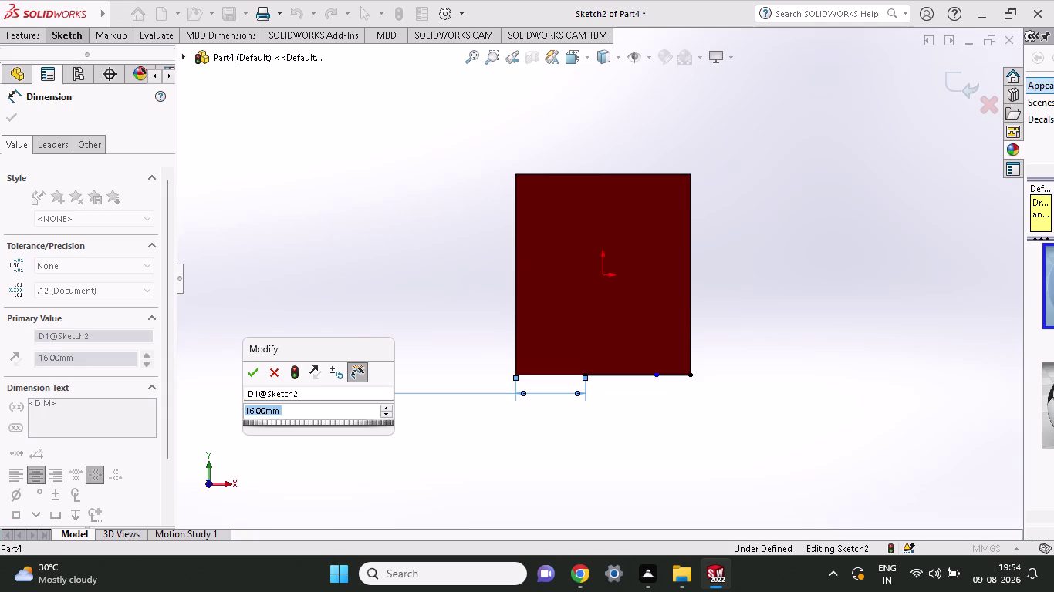
key(8)
key(Return)
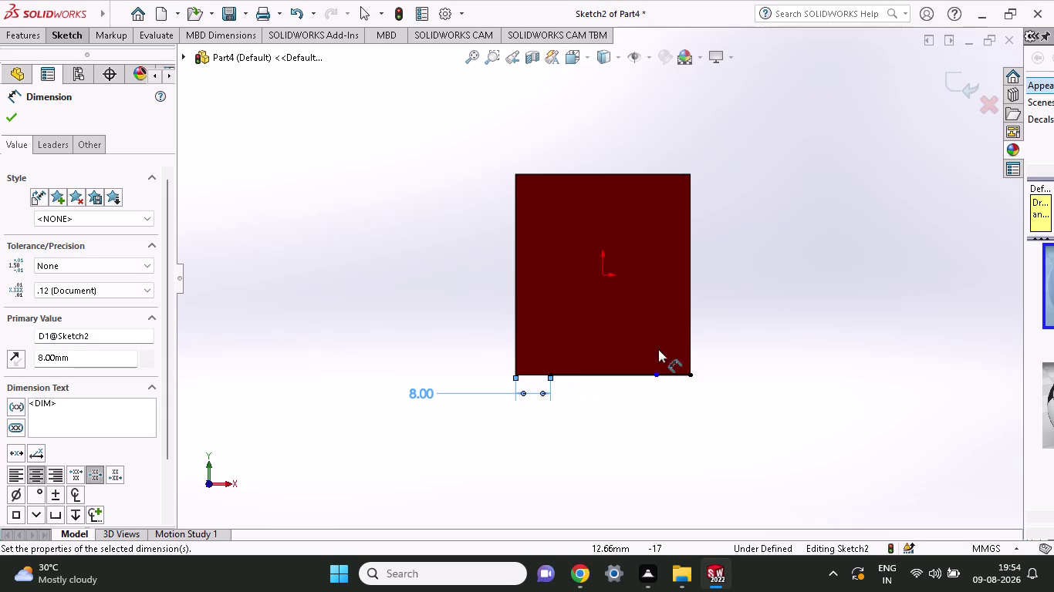
scroll(down, 3)
Dimension the spacing between the two points as 24 mm.
click(524, 372)
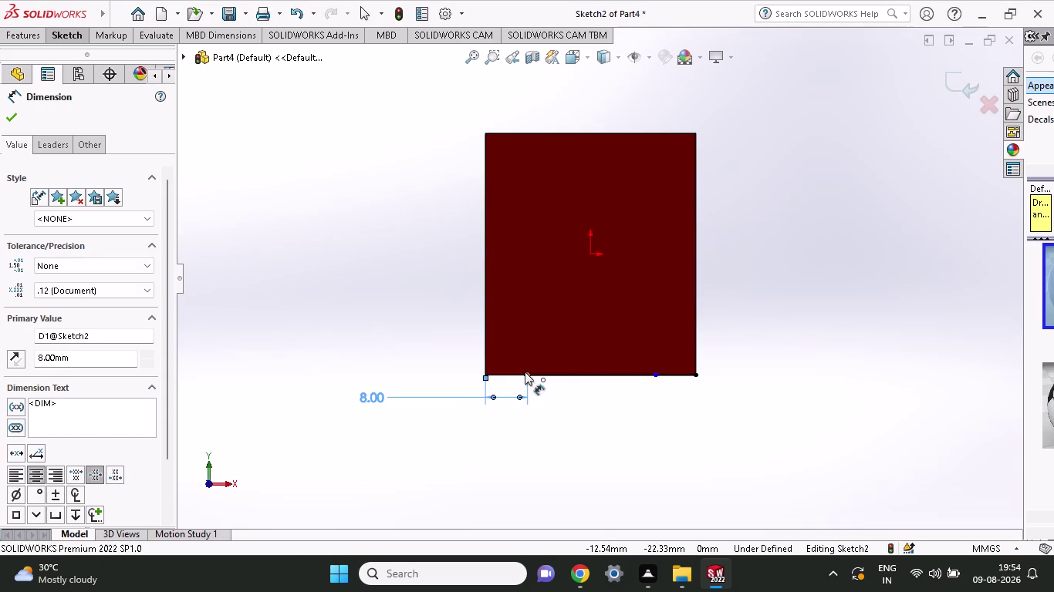
click(655, 372)
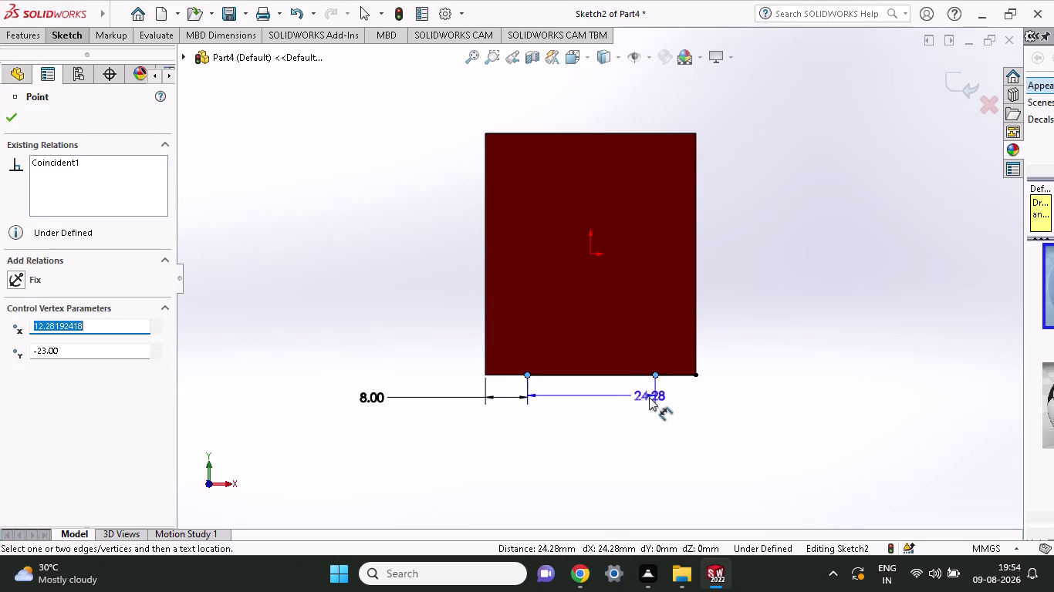
click(644, 400)
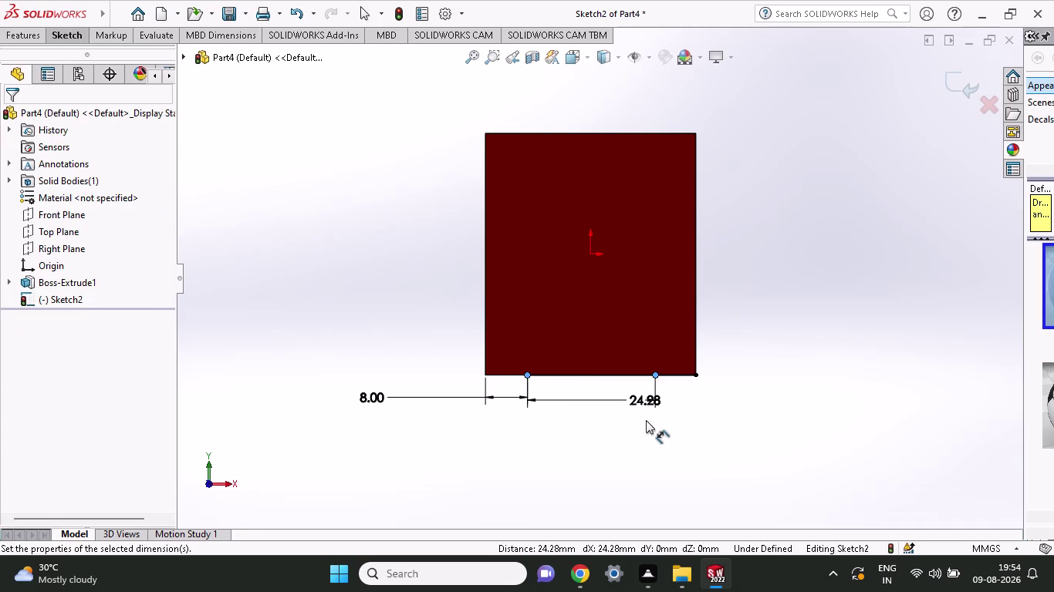
text(24)
key(Return)
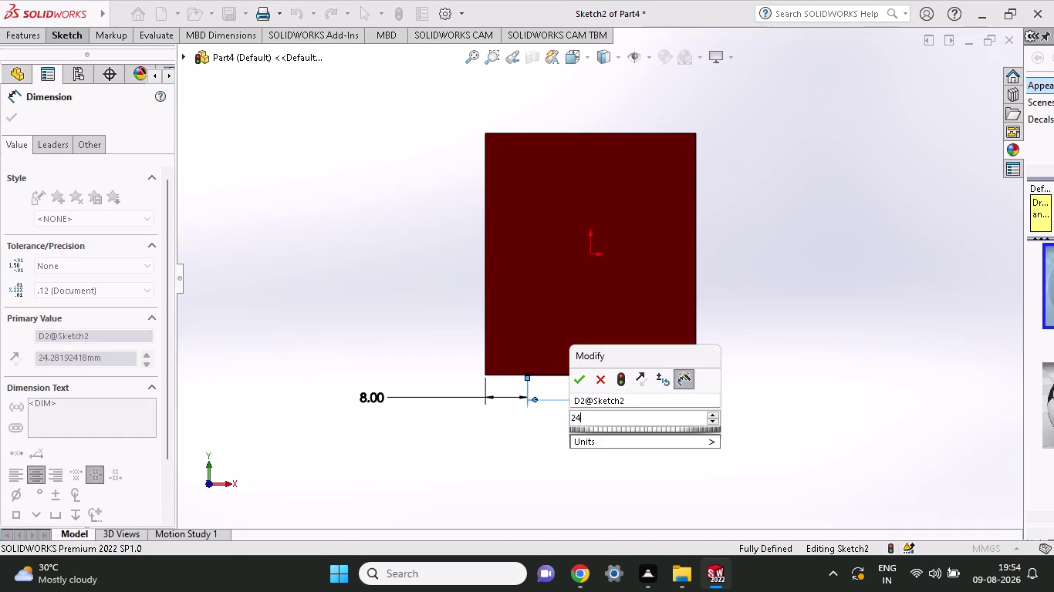
scroll(down, 3)
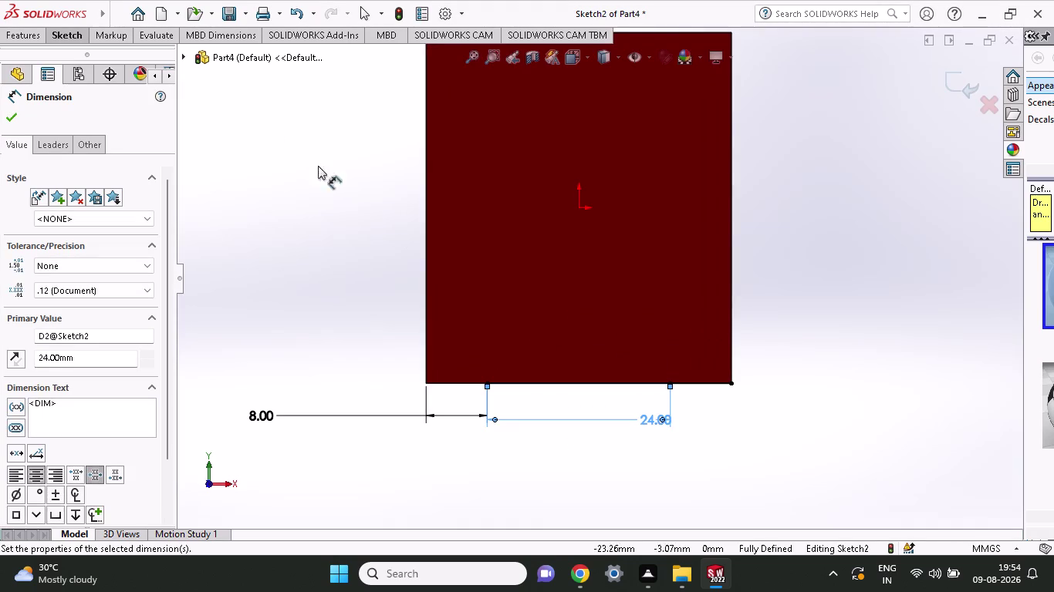
click(63, 38)
click(102, 76)
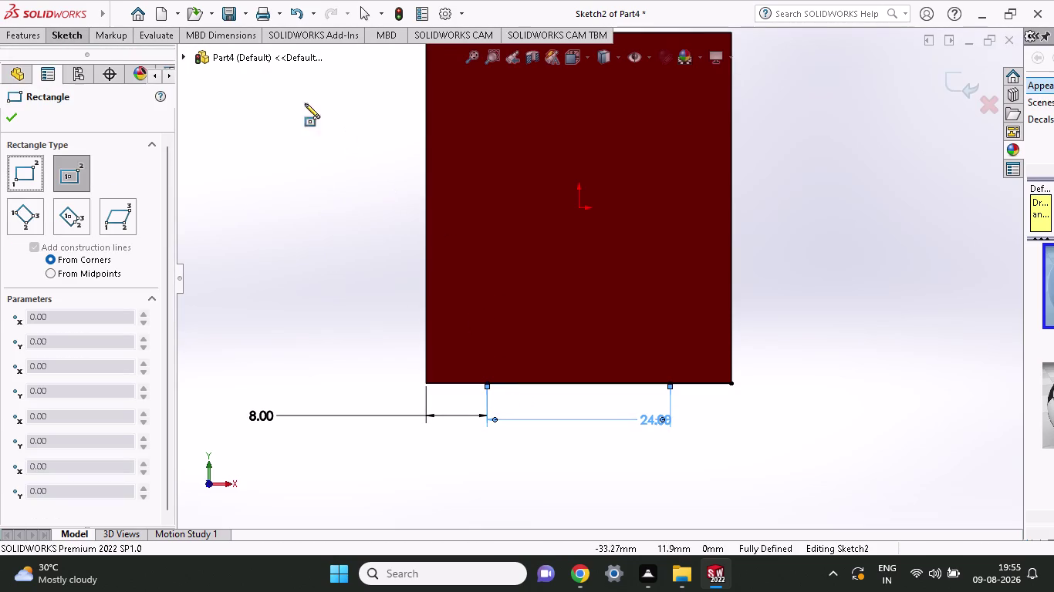
Draw a corner rectangle rising from the 24 mm bottom-edge segment.
click(71, 40)
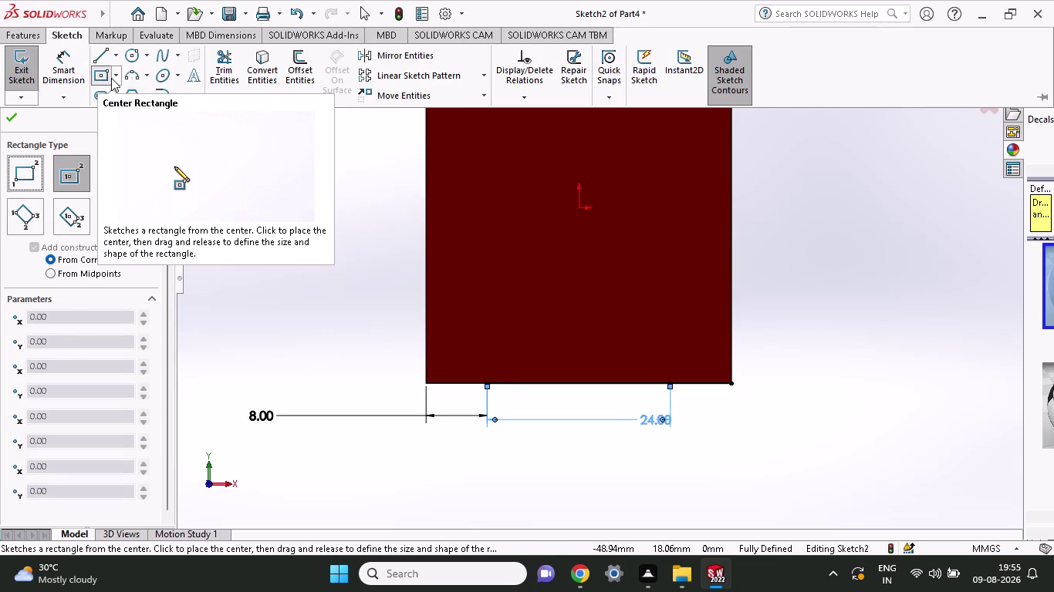
click(112, 78)
click(118, 98)
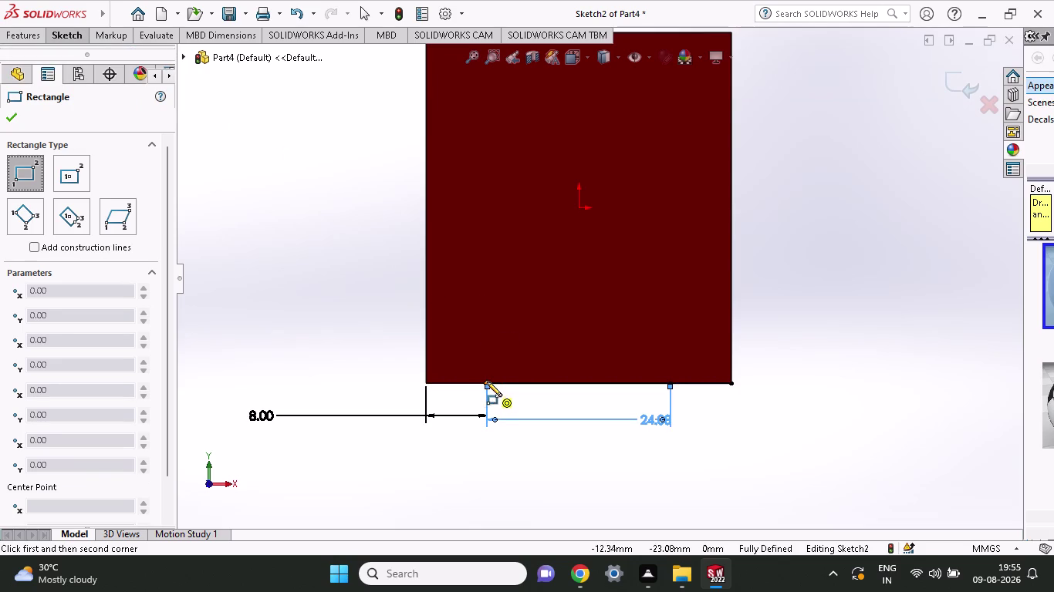
click(486, 381)
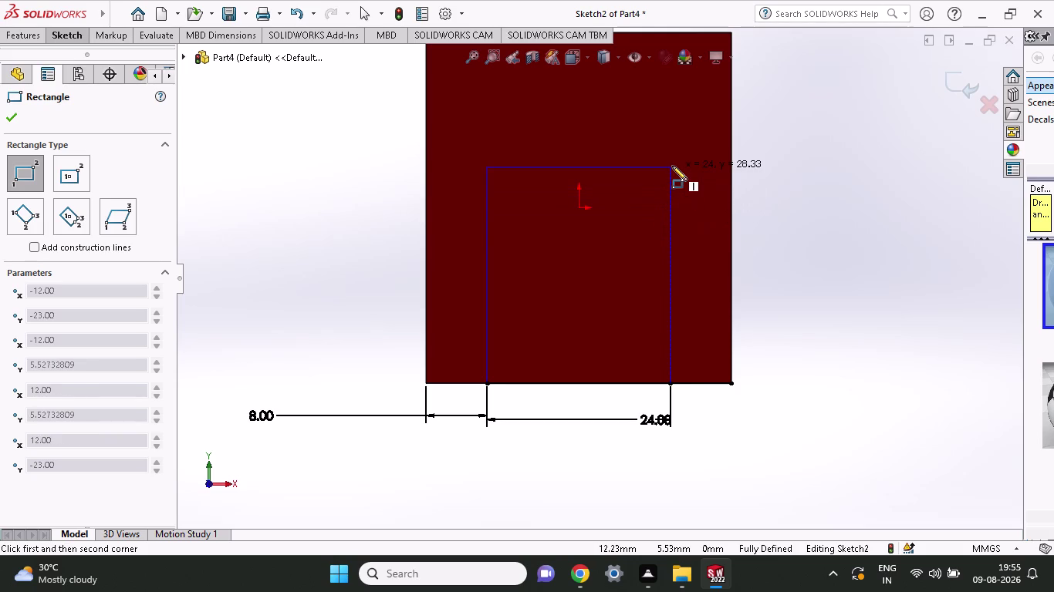
click(665, 212)
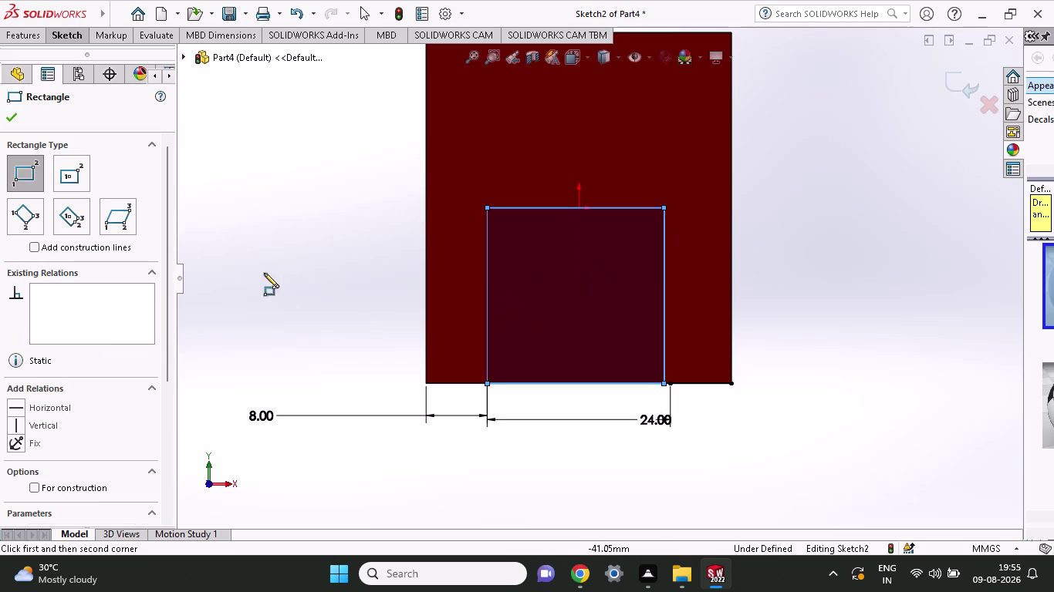
click(82, 37)
click(66, 67)
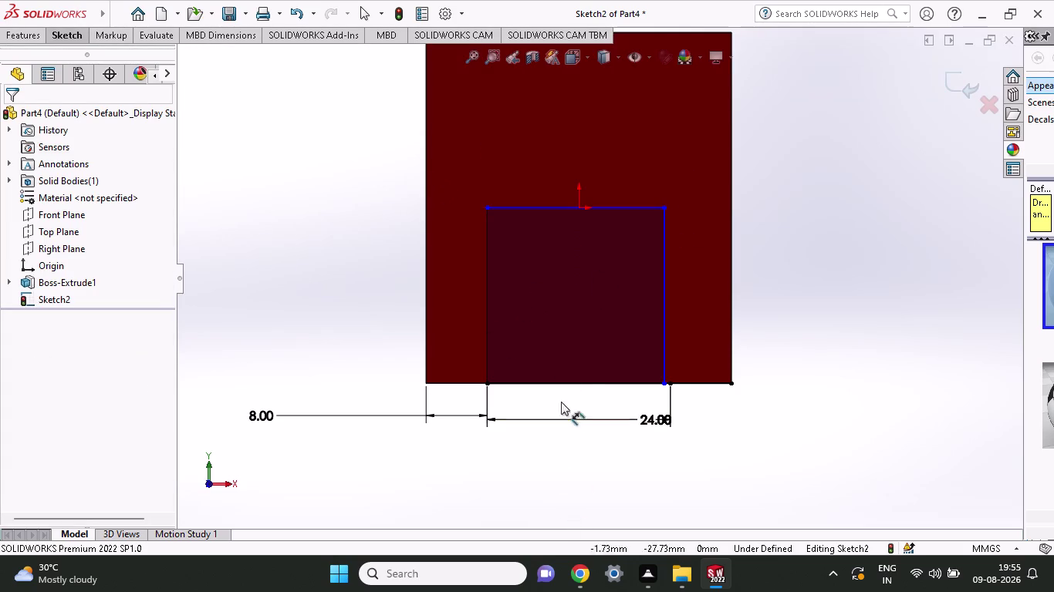
Dimension the rectangle's height as 23.00 mm.
click(486, 386)
click(490, 206)
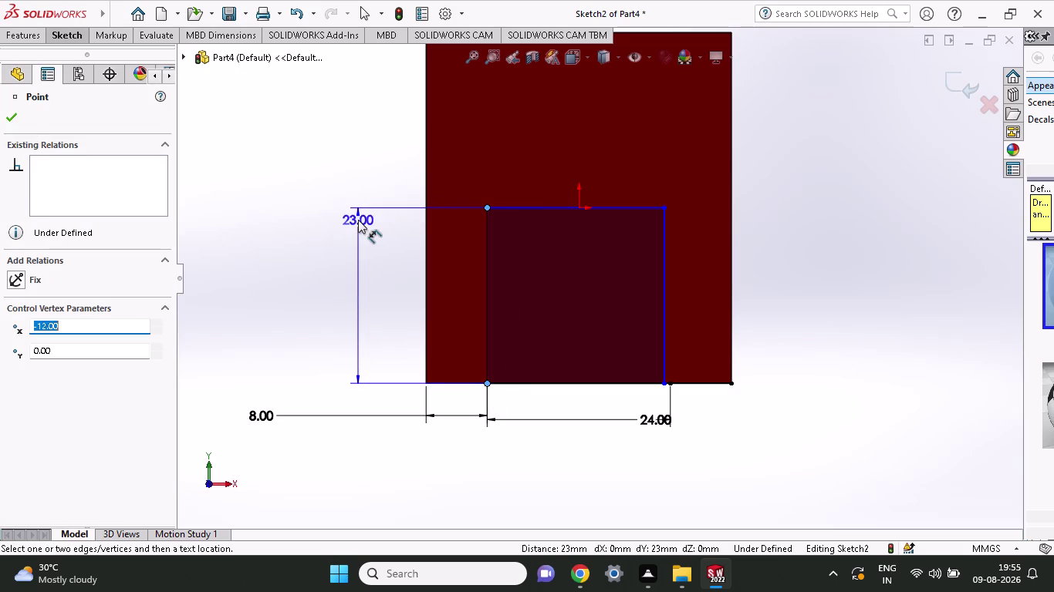
click(358, 219)
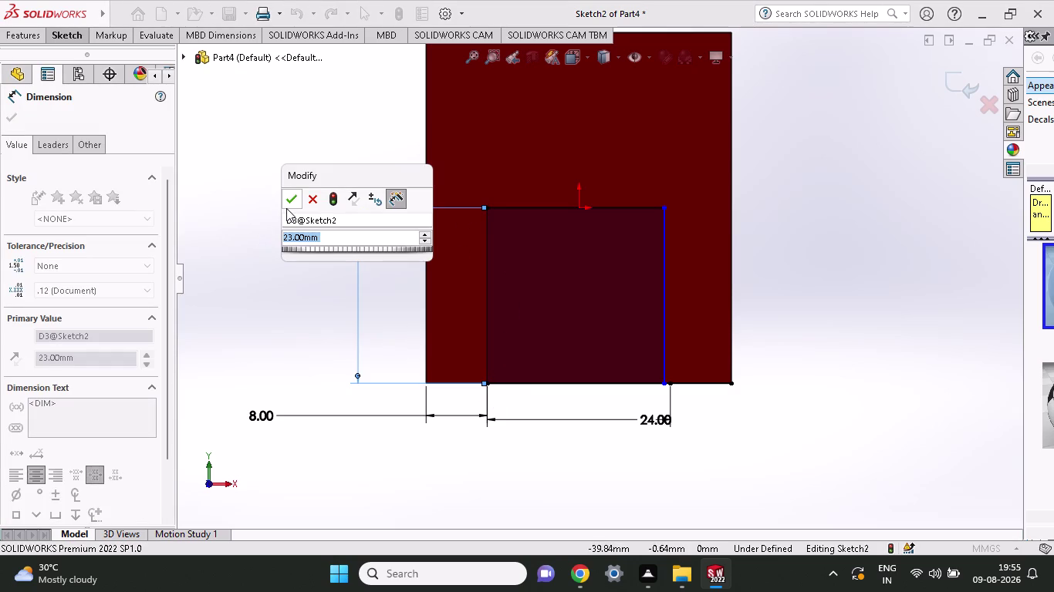
click(286, 208)
middle_drag(767, 298, 774, 310)
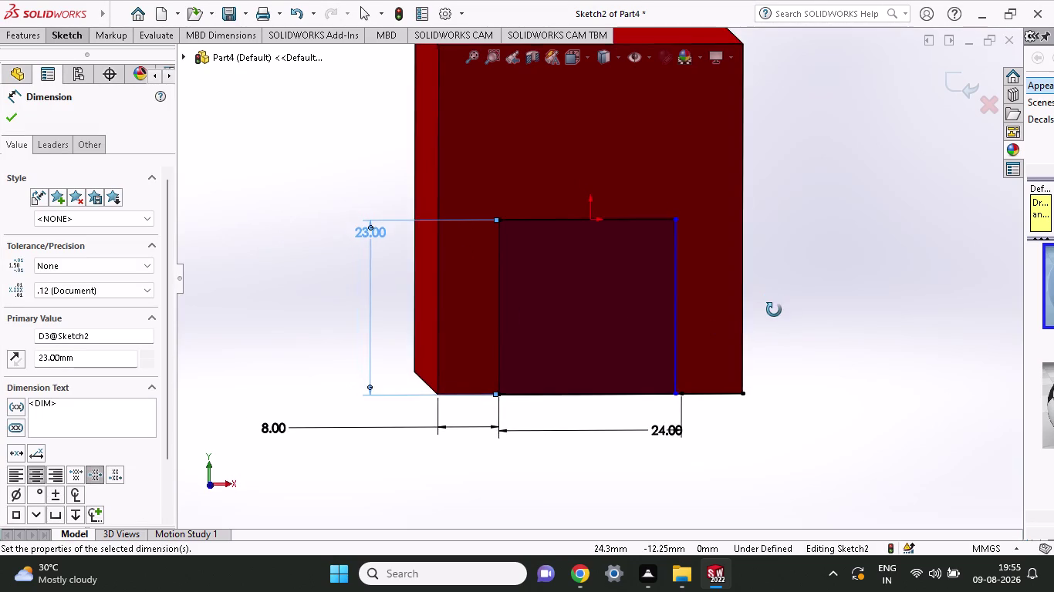
middle_drag(774, 310, 792, 354)
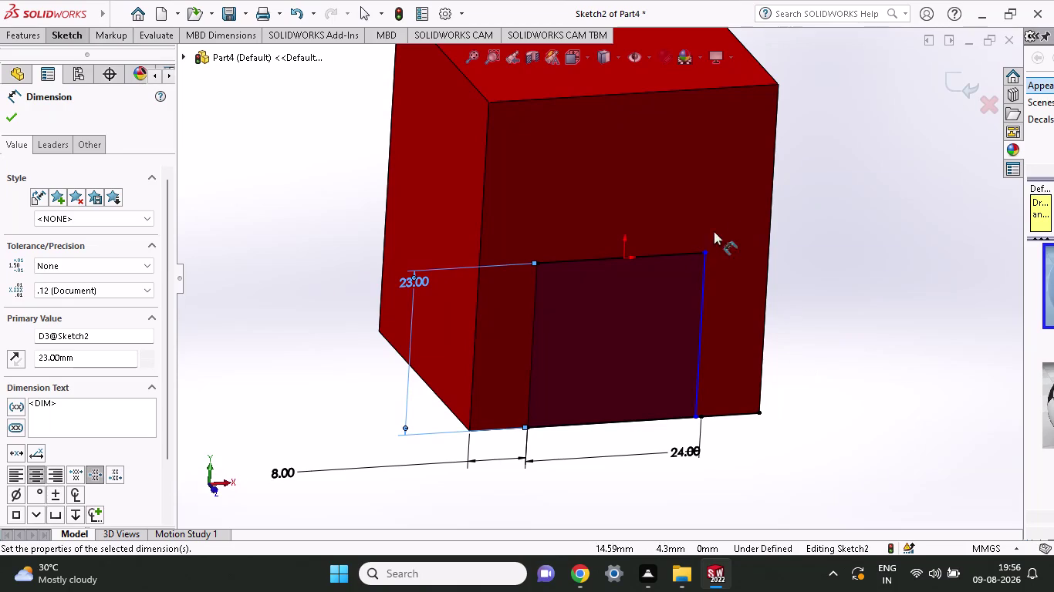
click(61, 35)
click(107, 53)
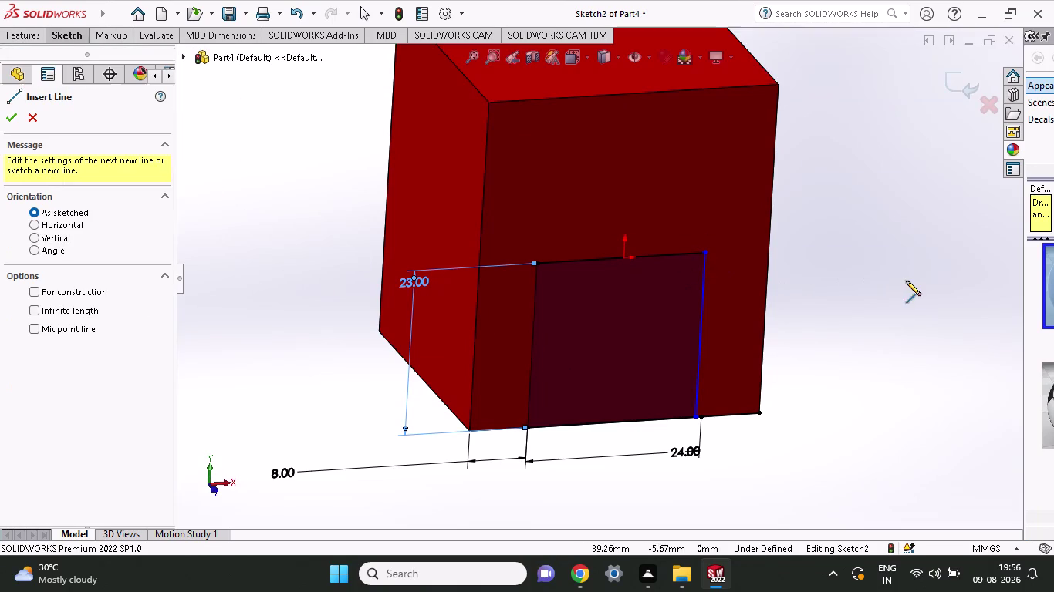
Draw lines up the left edge, across to the rectangle, and back down to the bottom edge.
middle_drag(906, 281, 882, 263)
scroll(up, 3)
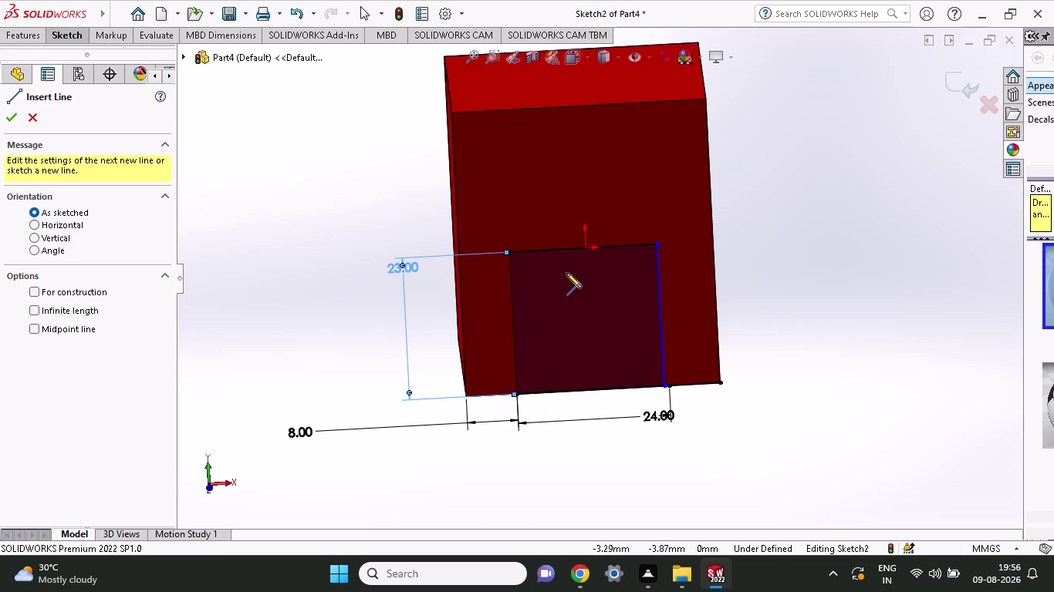
click(467, 397)
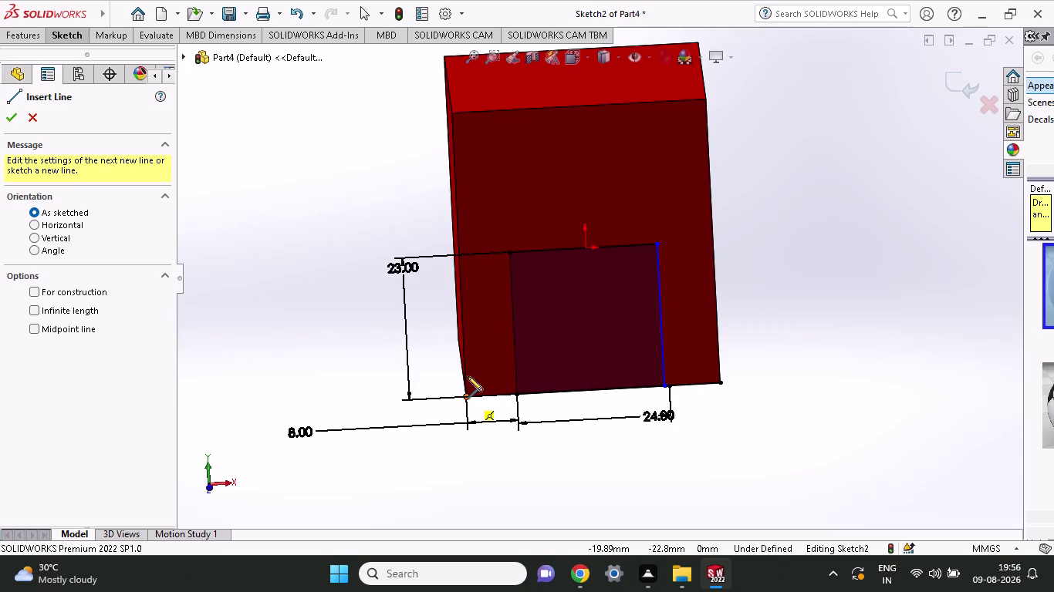
click(465, 337)
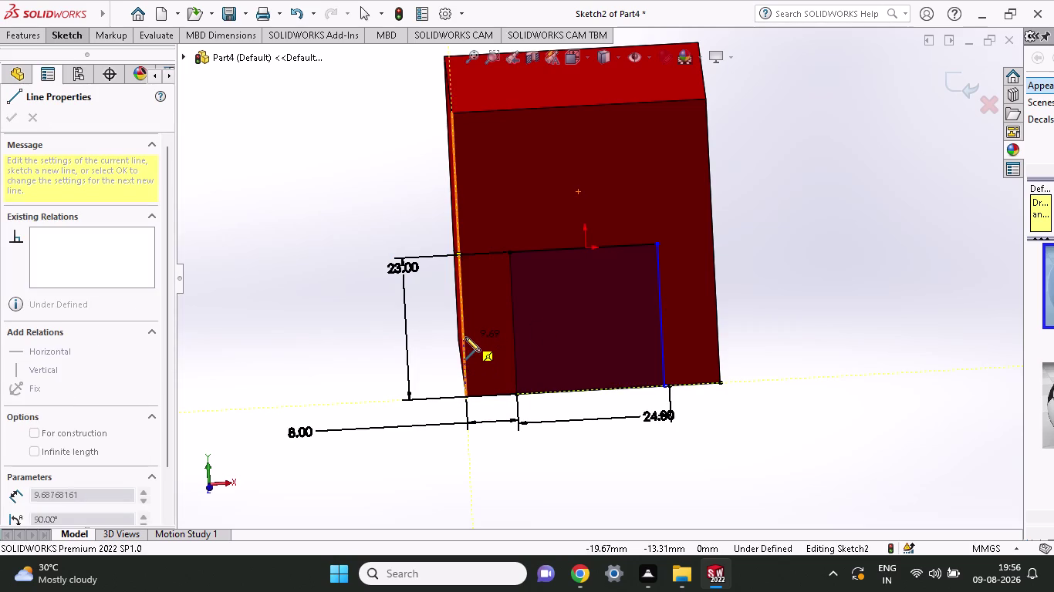
click(510, 337)
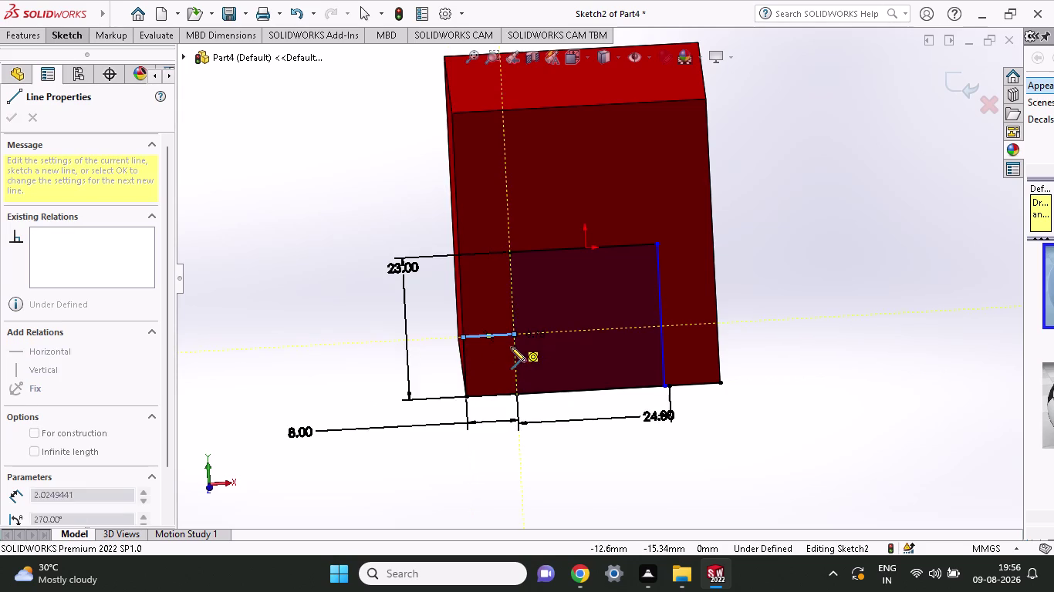
click(517, 394)
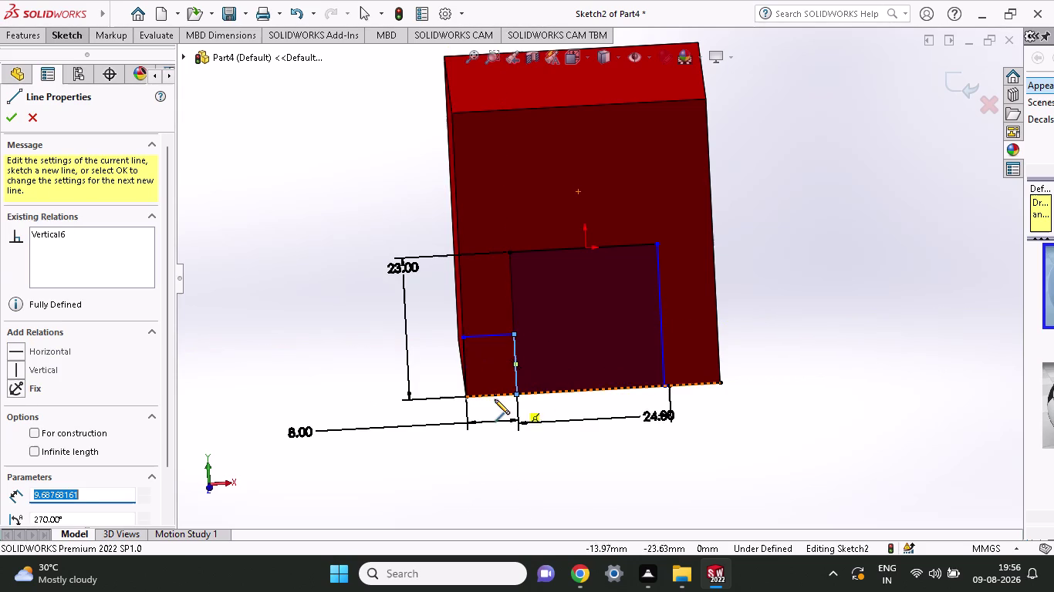
click(463, 397)
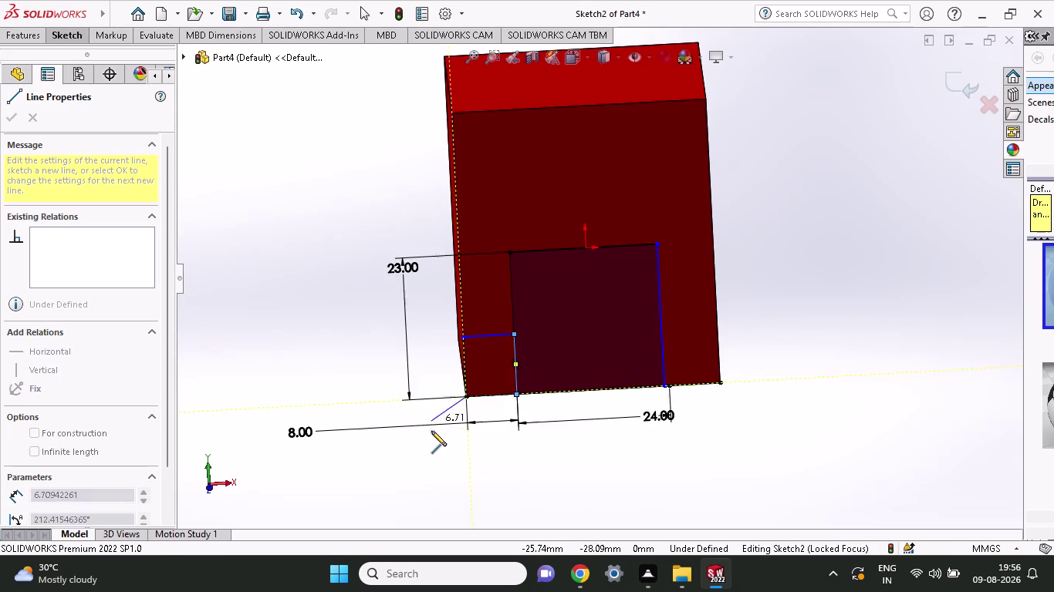
right_click(417, 473)
right_click(417, 473)
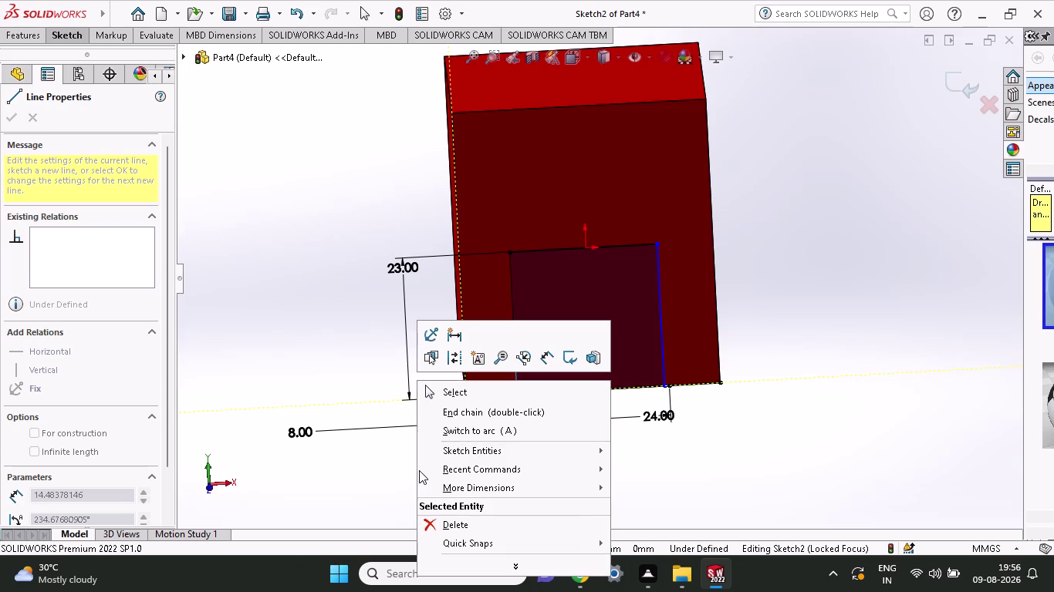
click(443, 399)
Turn the view back straight onto the front face.
middle_drag(468, 449, 467, 448)
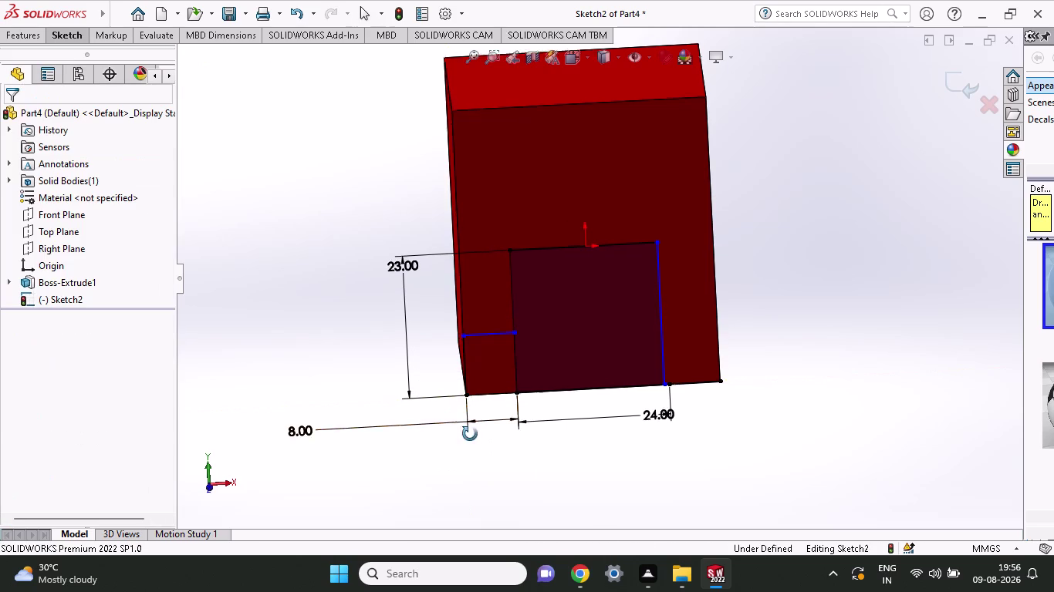
middle_drag(467, 448, 471, 419)
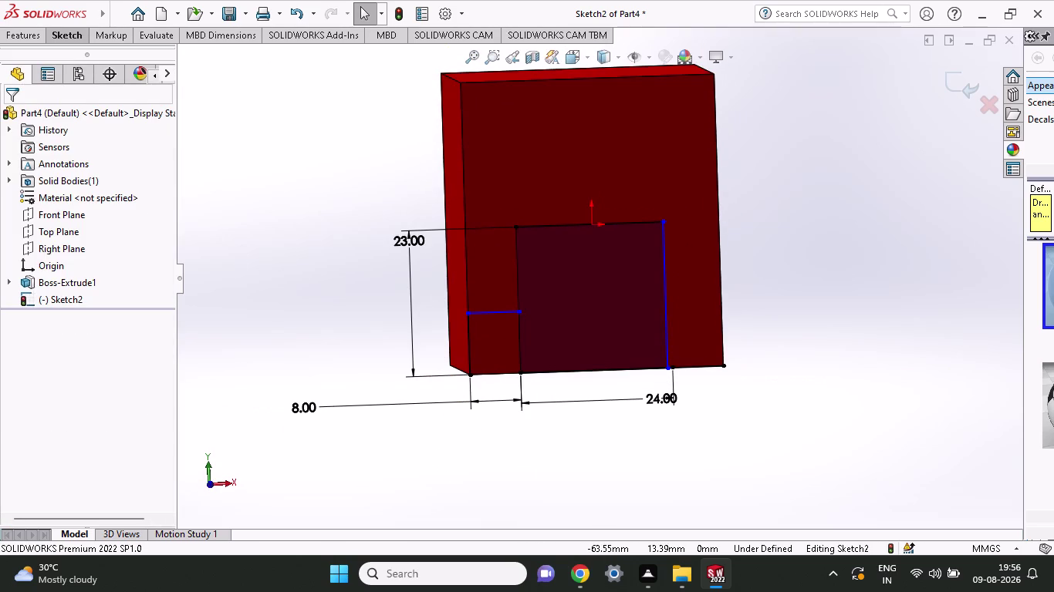
click(58, 30)
click(76, 58)
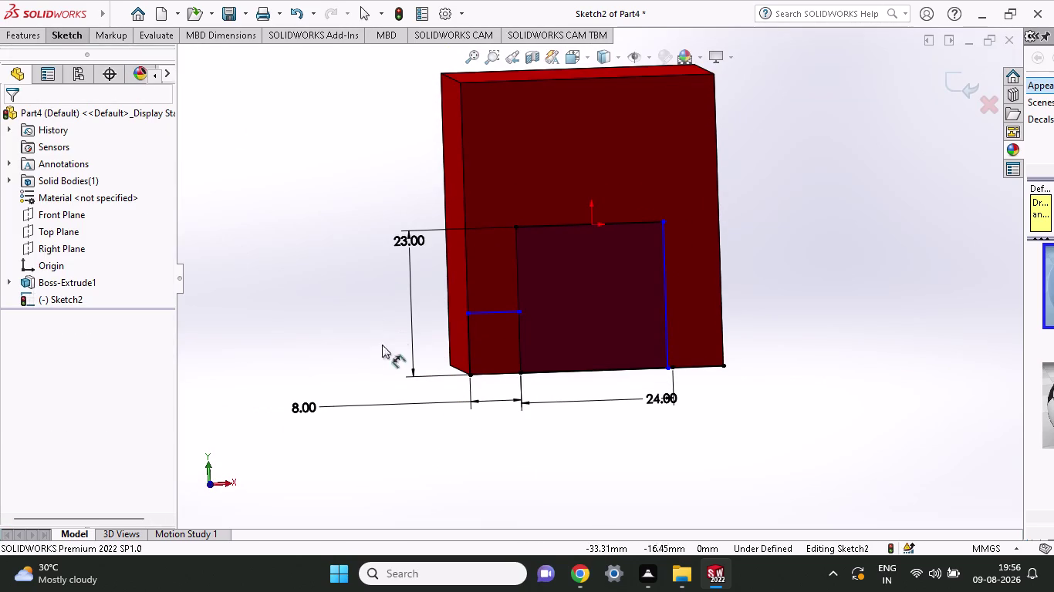
Dimension the small left rectangle's vertical side as 8.00 mm.
click(524, 374)
click(522, 314)
click(321, 325)
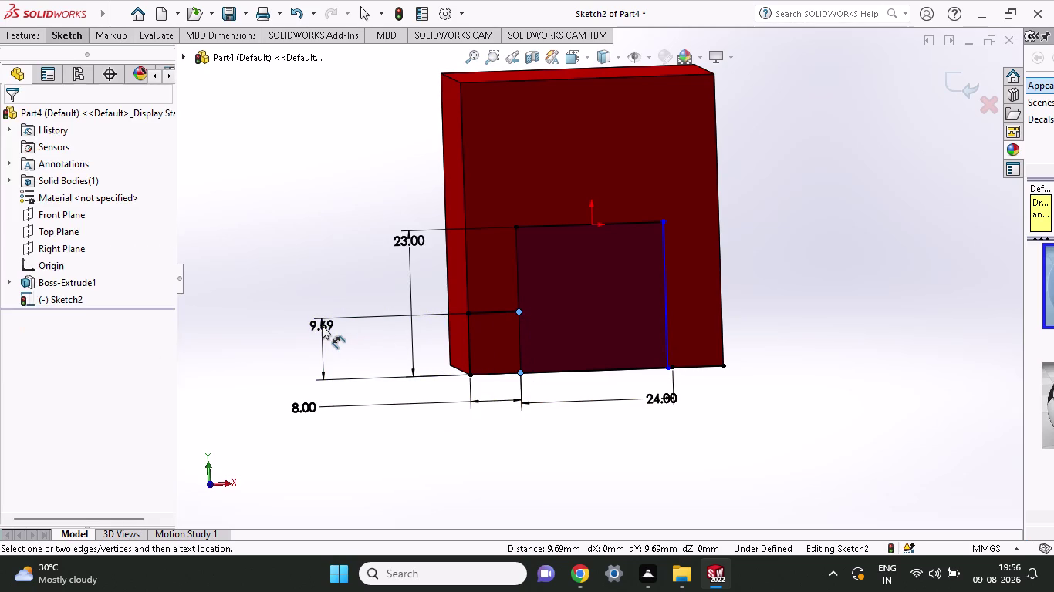
key(8)
key(Return)
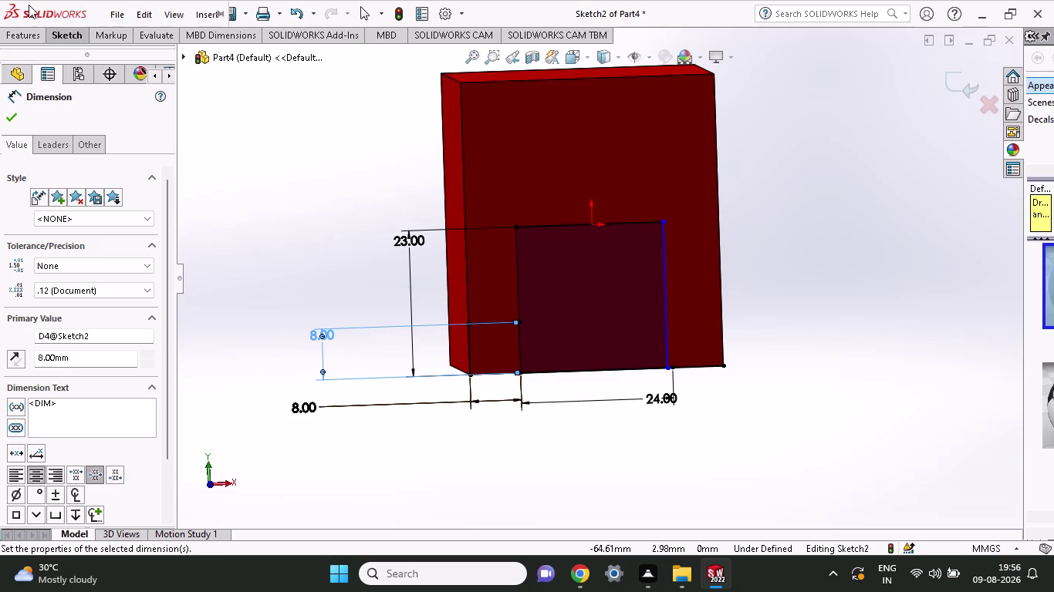
click(9, 38)
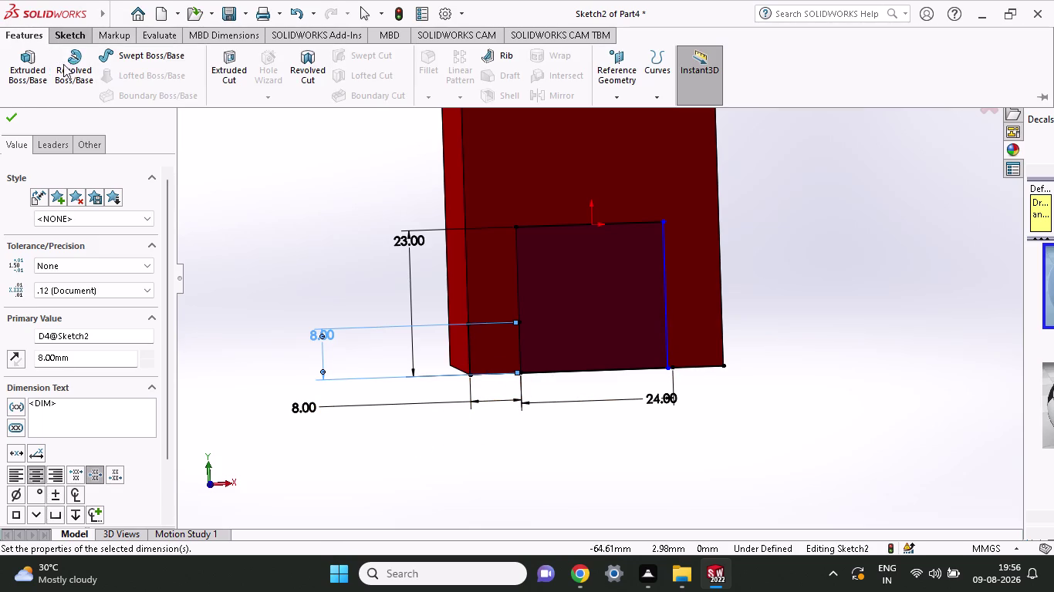
Extrude-cut the small left rectangle region Through All to make the notch.
click(231, 62)
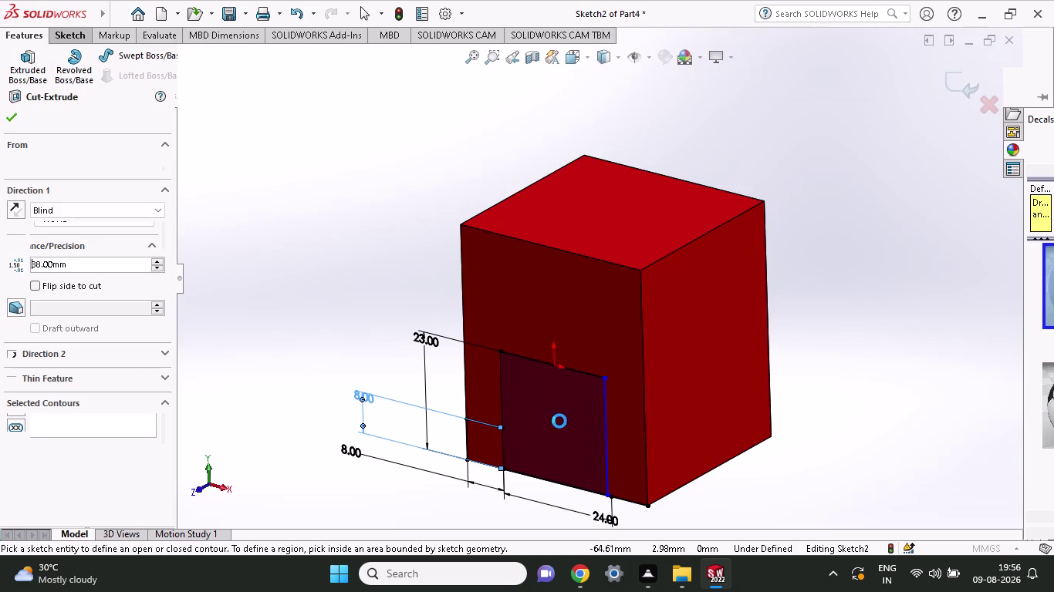
click(482, 441)
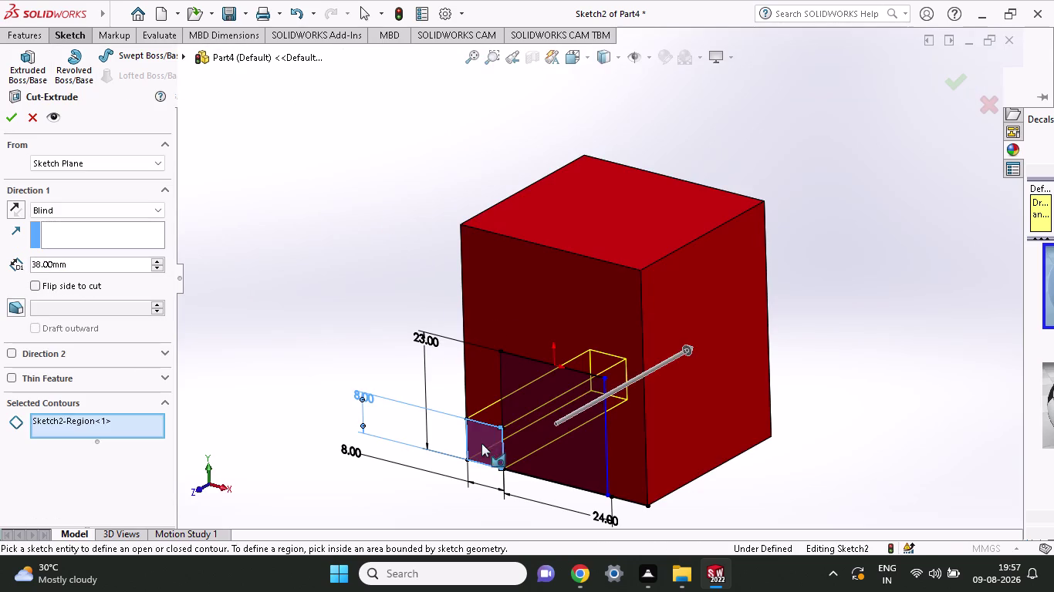
middle_drag(432, 483, 519, 495)
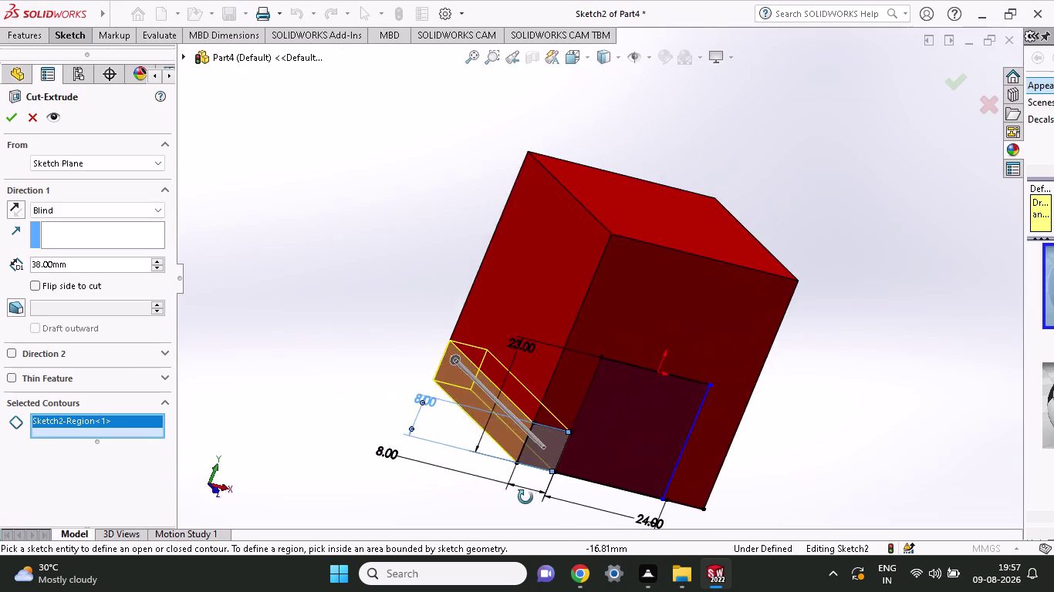
middle_drag(519, 496, 546, 531)
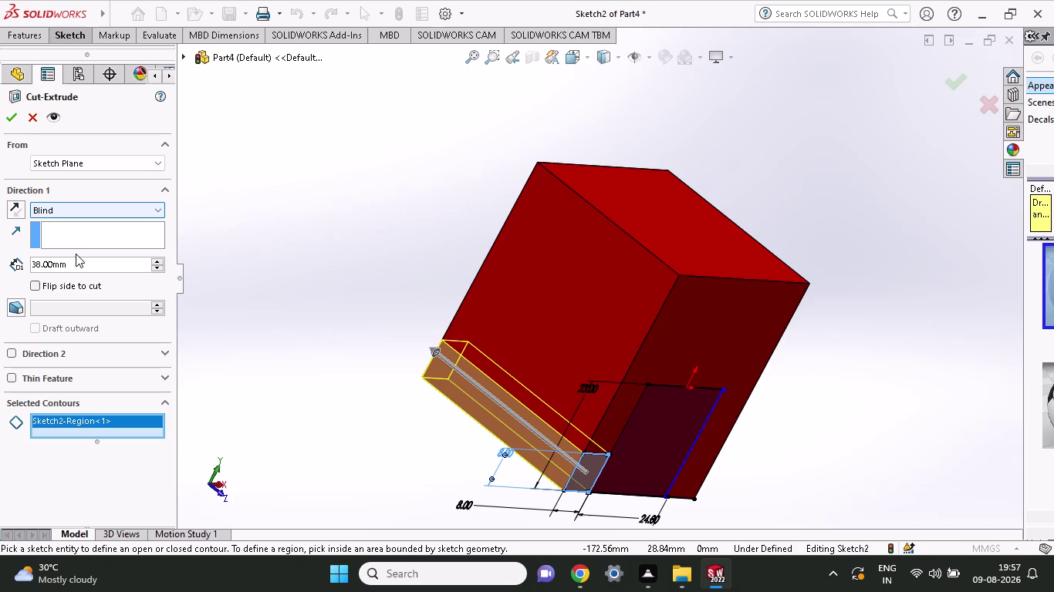
click(76, 216)
click(68, 237)
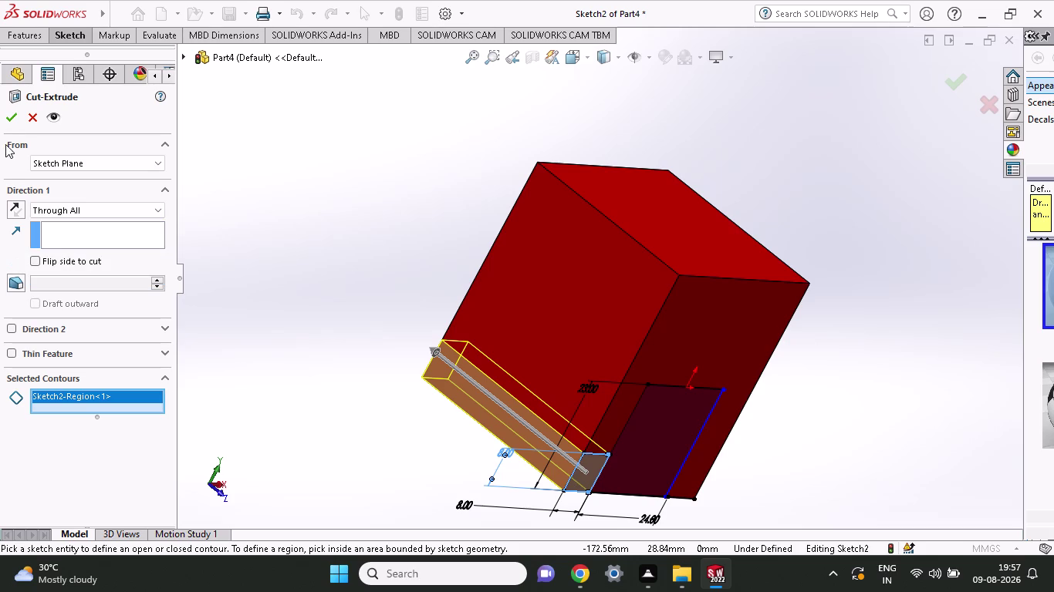
click(8, 119)
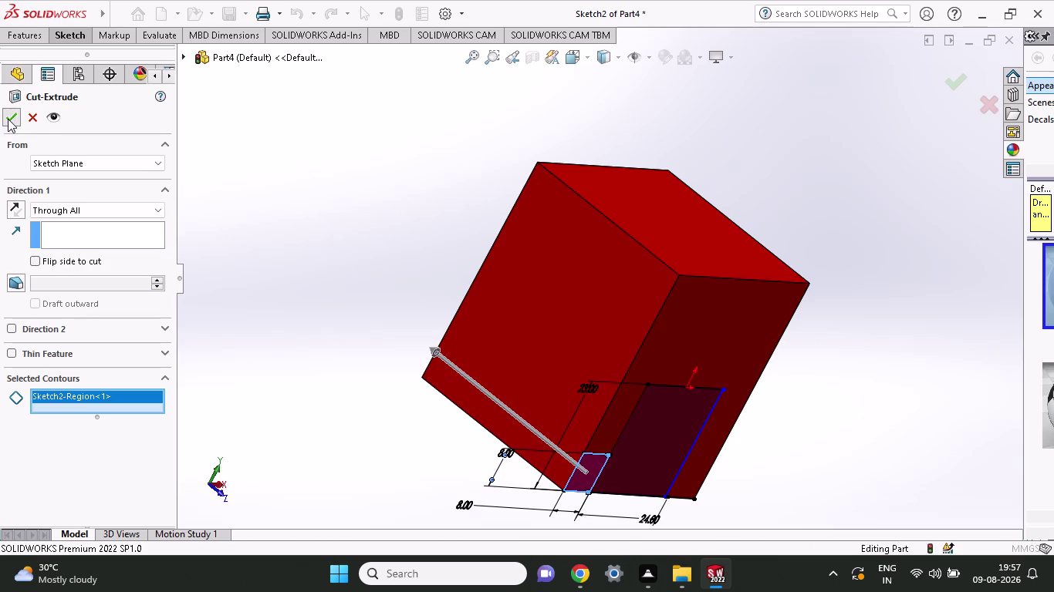
Orbit to inspect the Cut-Extrude1 notch from below and front, then start a new sketch.
middle_drag(287, 246, 341, 349)
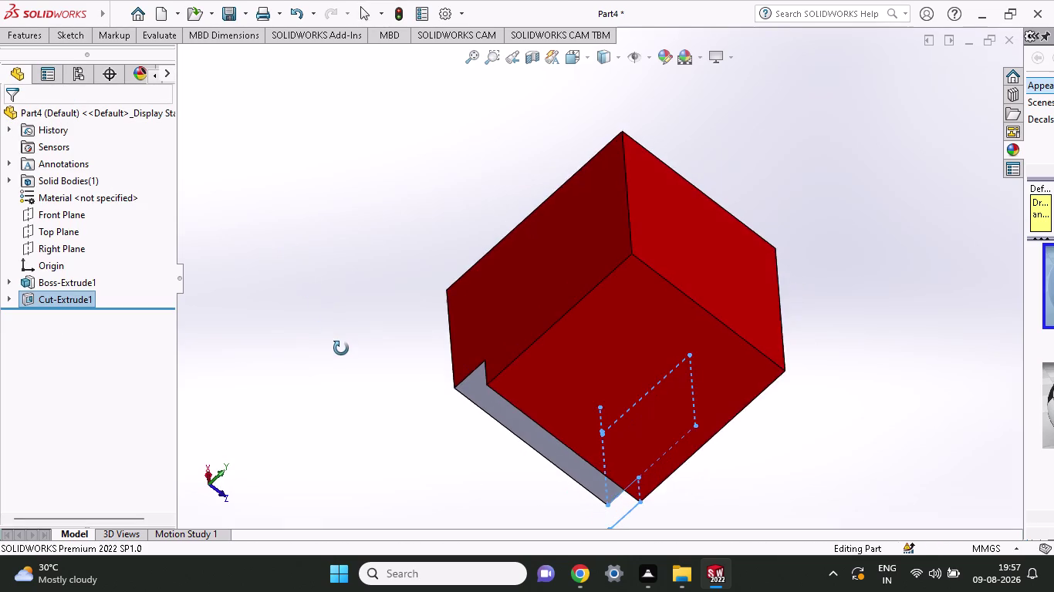
middle_drag(341, 348, 247, 210)
scroll(up, 3)
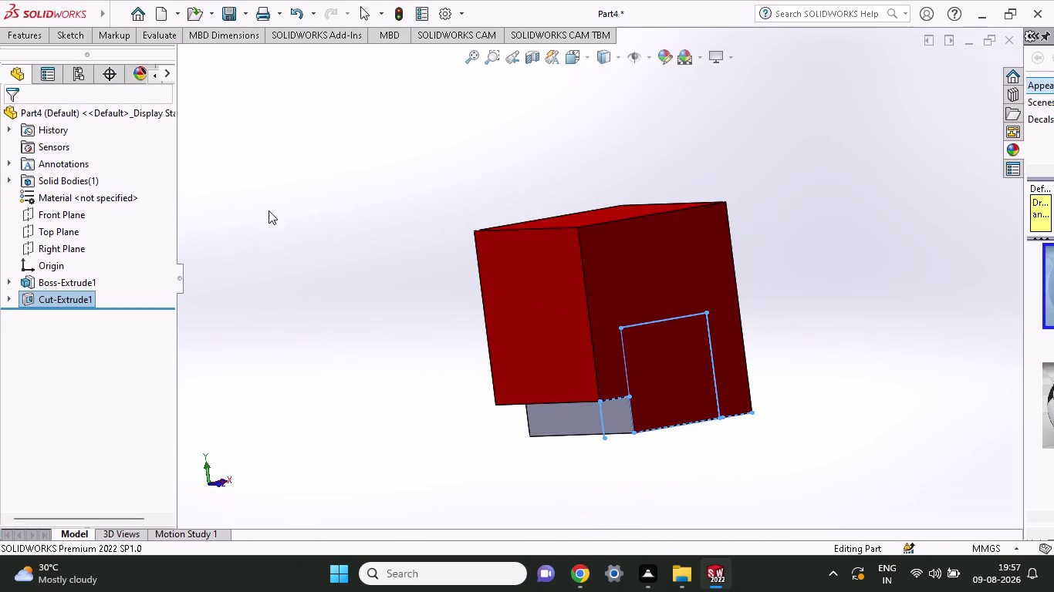
middle_drag(945, 276, 929, 303)
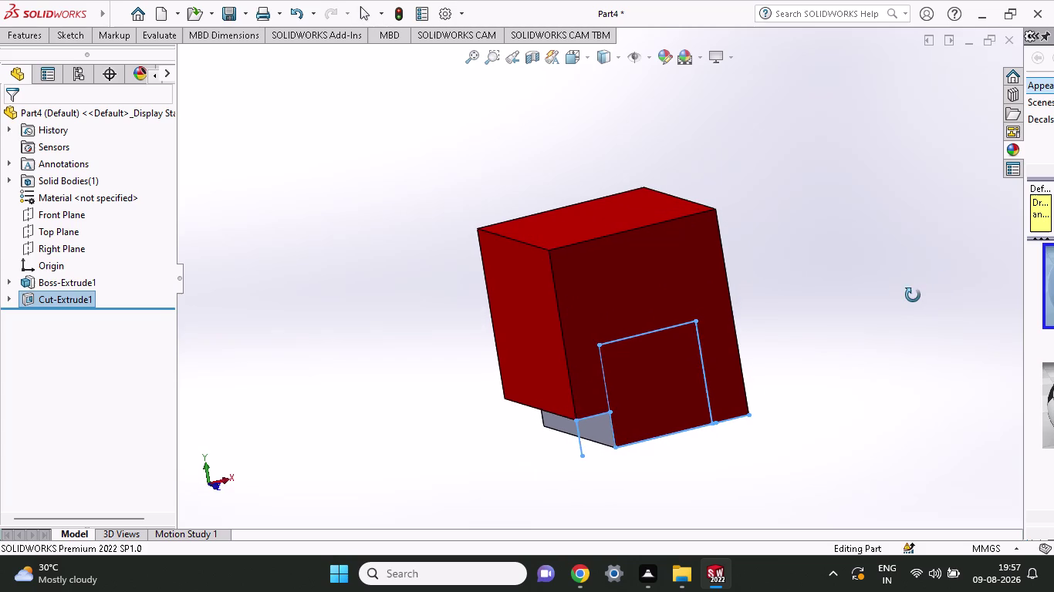
middle_drag(930, 303, 890, 286)
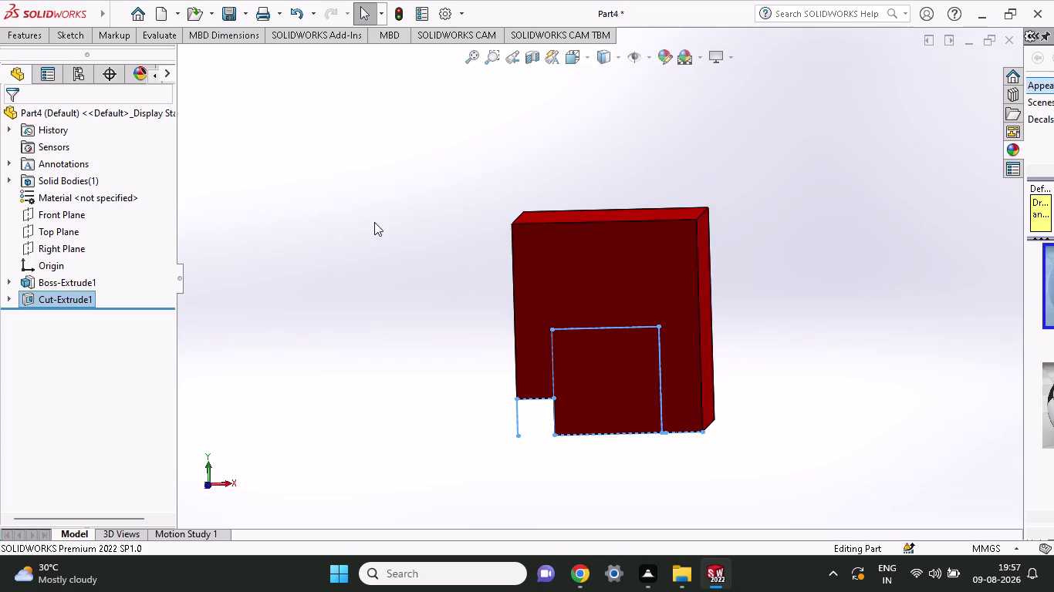
click(75, 41)
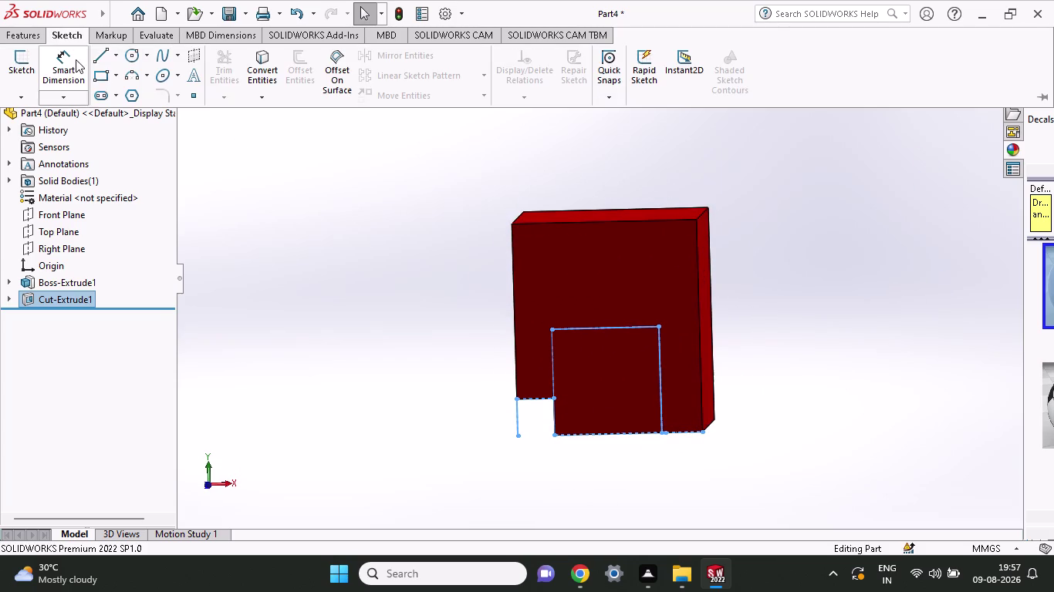
click(100, 54)
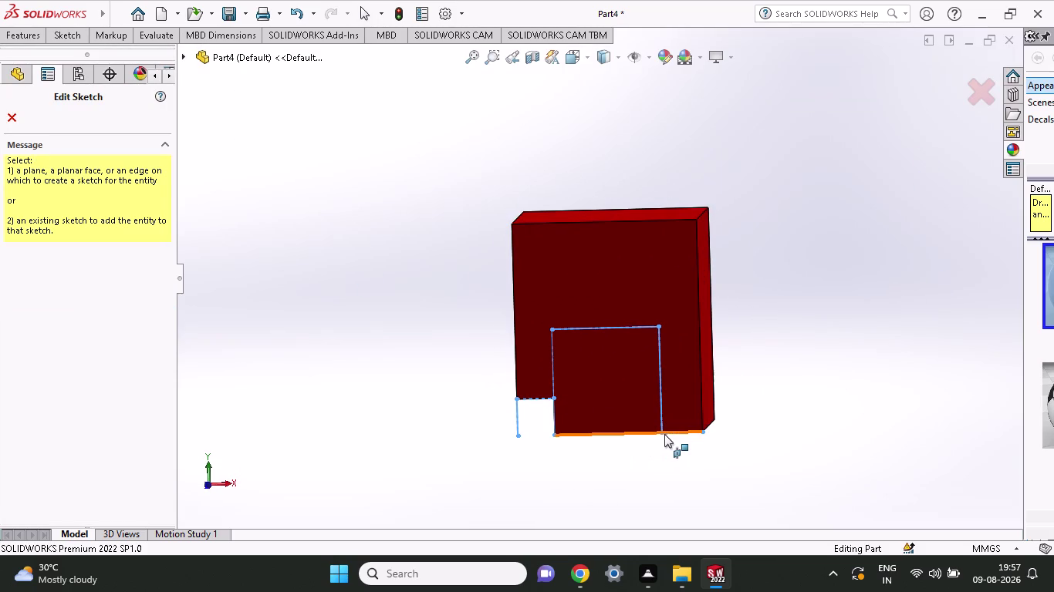